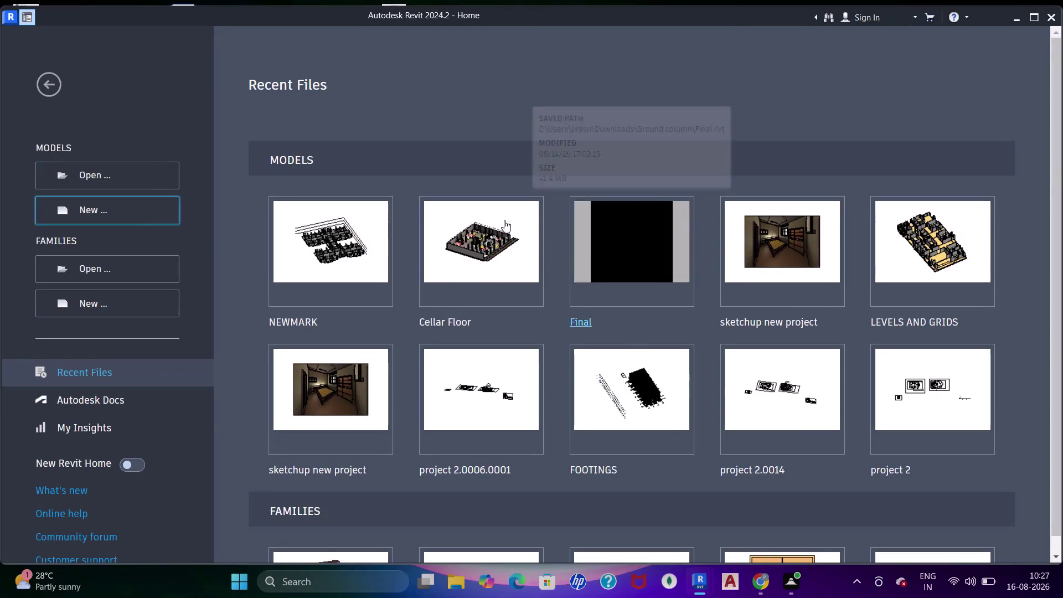
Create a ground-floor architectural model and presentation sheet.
Create a new Revit project from a template and open its empty Level 0 floor plan.
click(143, 208)
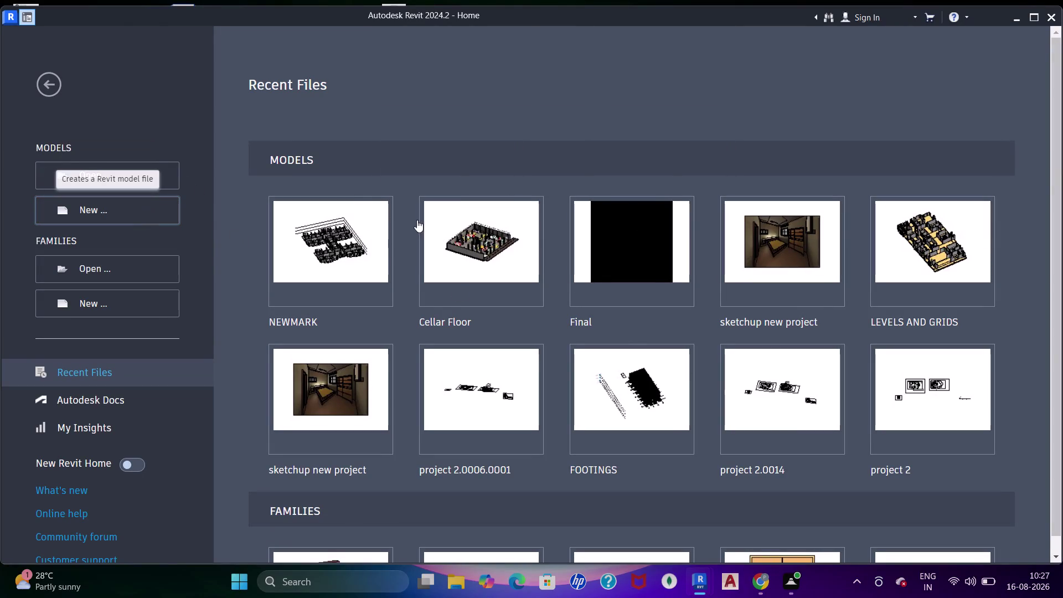
click(481, 261)
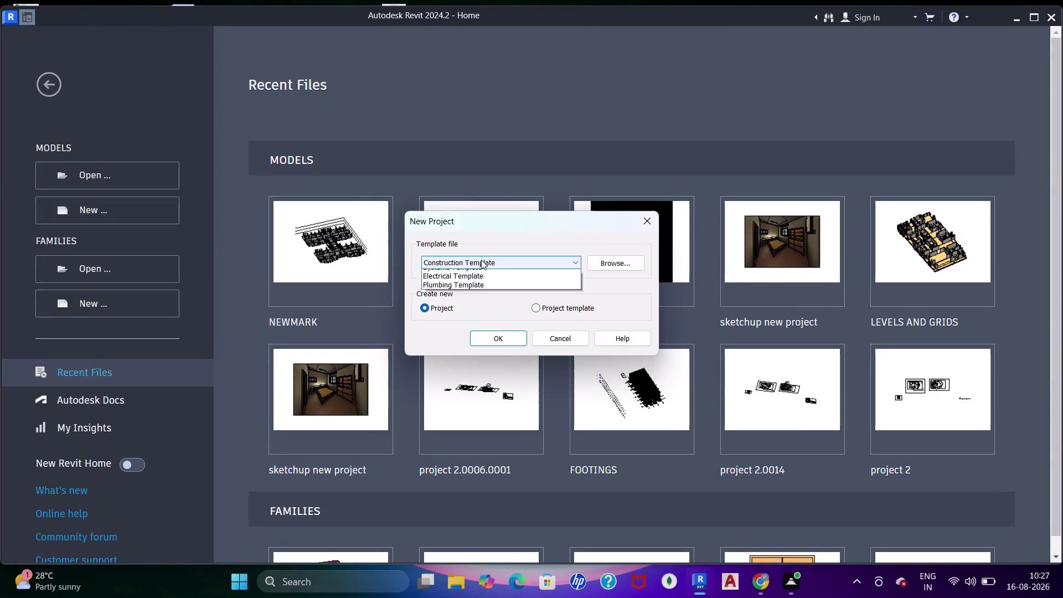
click(480, 290)
click(502, 336)
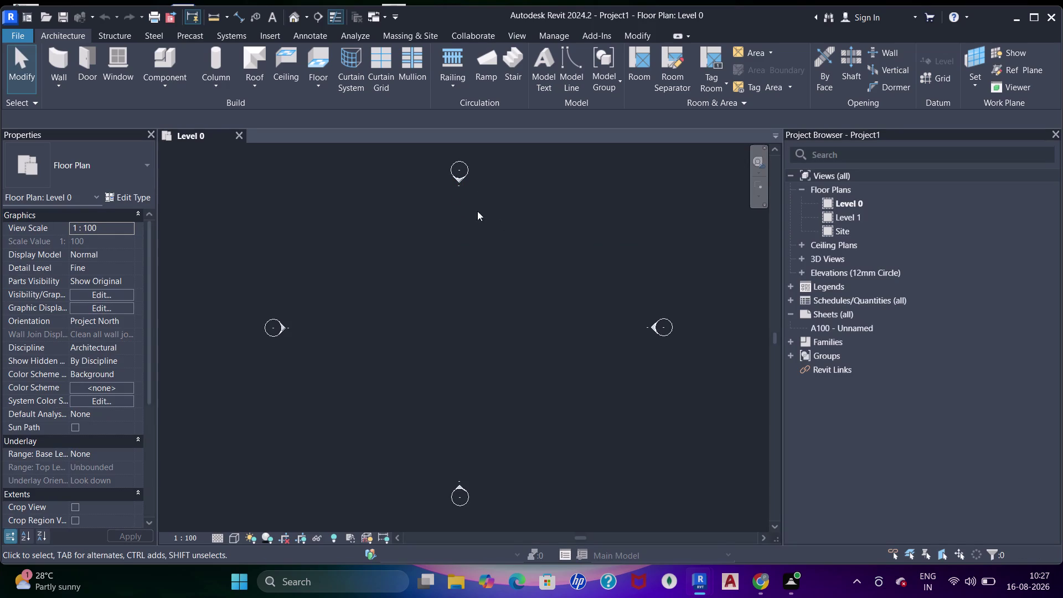
scroll(up, 3)
scroll(down, 3)
middle_drag(462, 193, 499, 257)
scroll(up, 3)
click(496, 247)
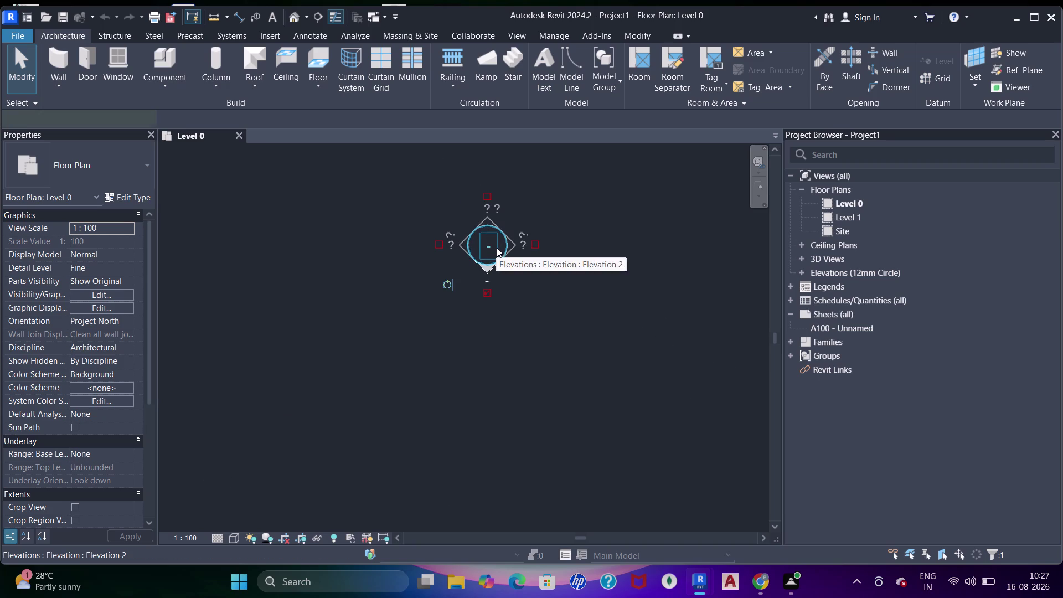
click(488, 242)
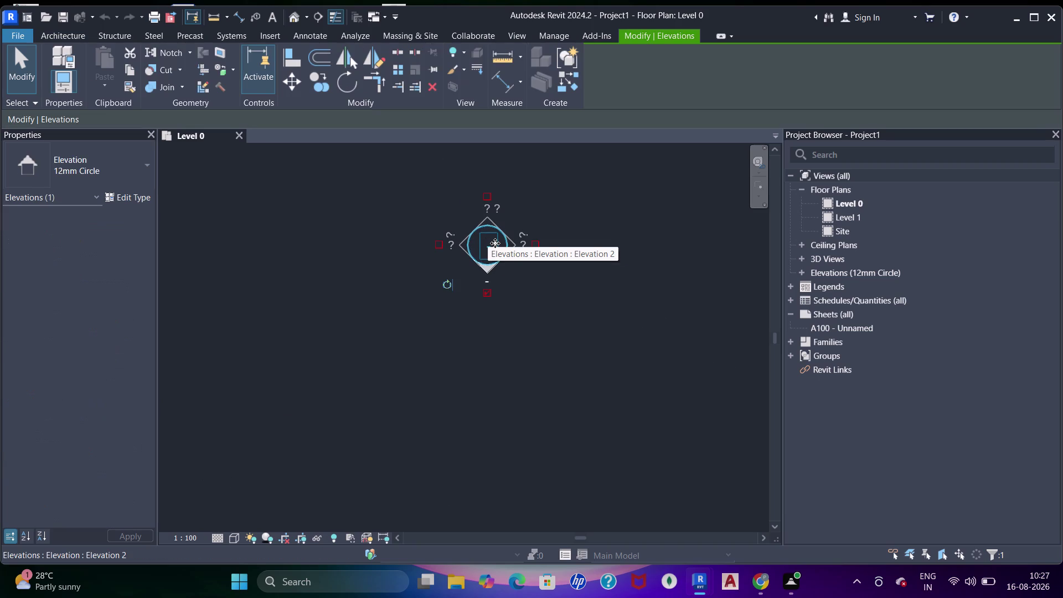
key(Escape)
scroll(down, 3)
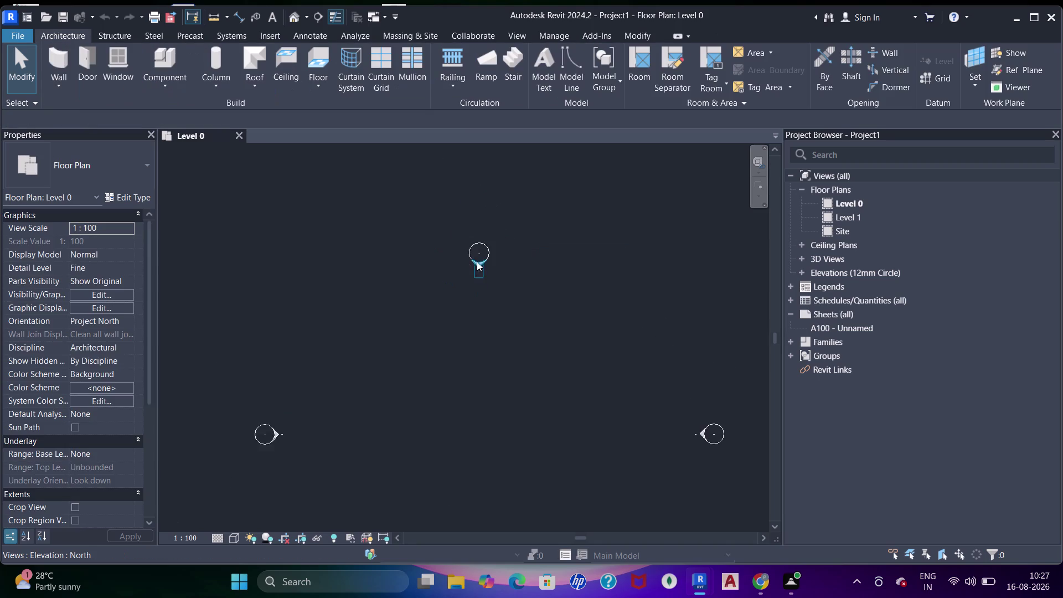
scroll(down, 3)
middle_drag(507, 312, 506, 270)
scroll(up, 3)
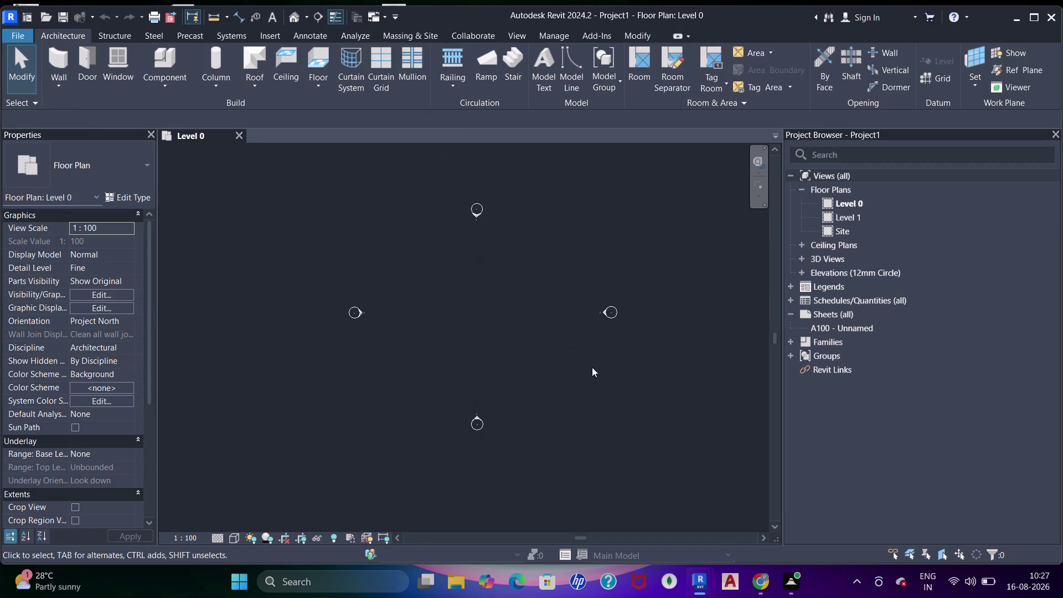
drag(698, 374, 422, 165)
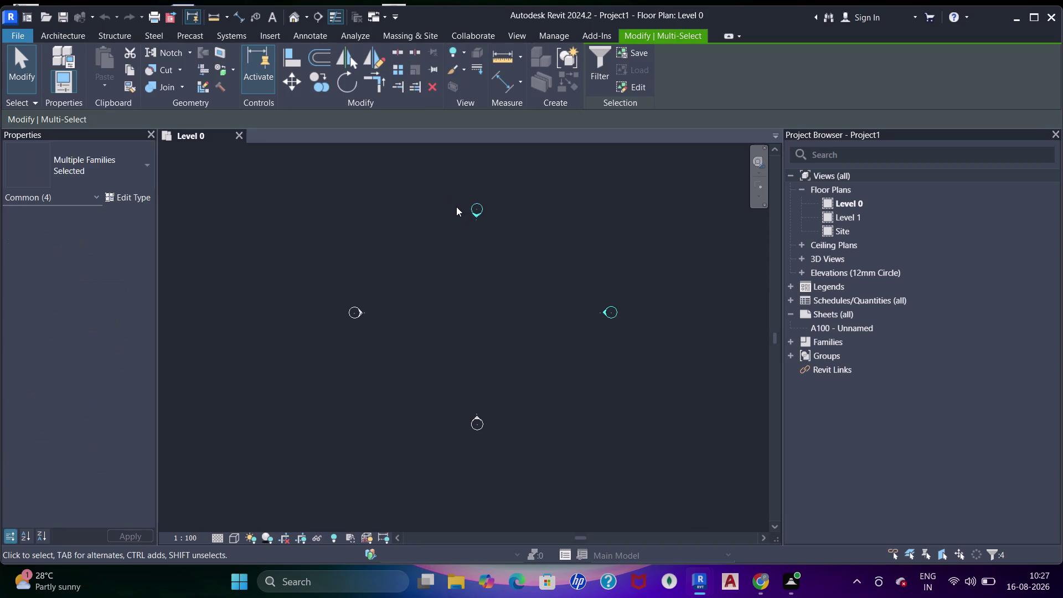
key(m)
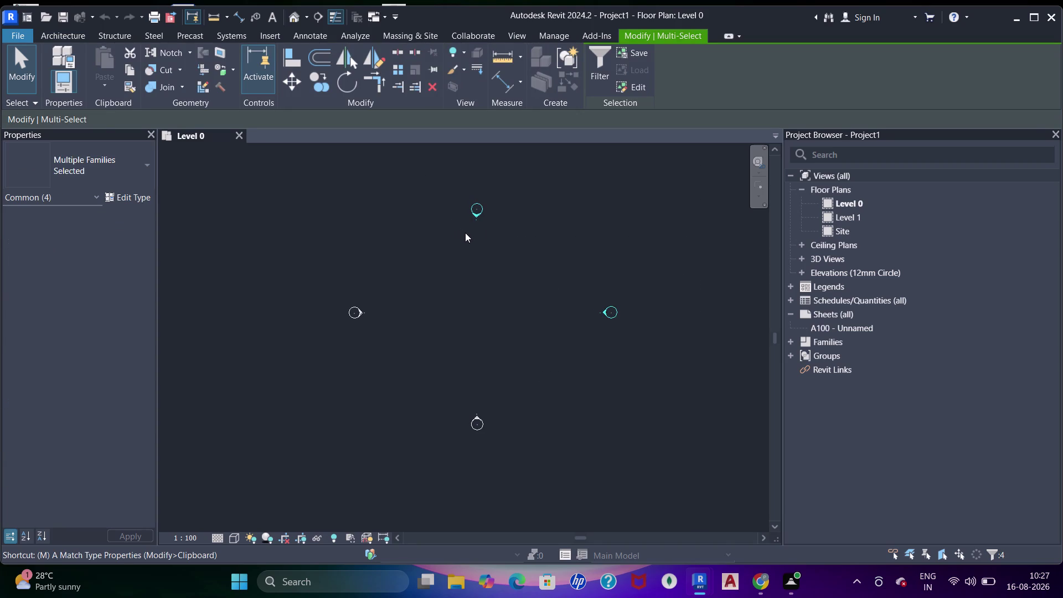
key(m)
key(space)
click(486, 240)
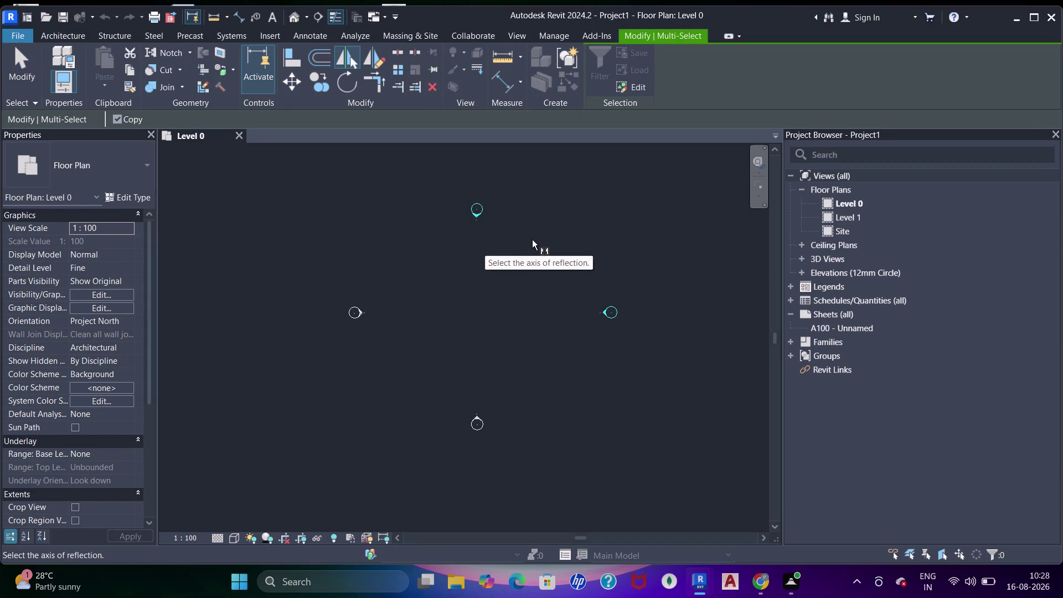
key(Escape)
key(Escape)
key(Escape)
scroll(up, 3)
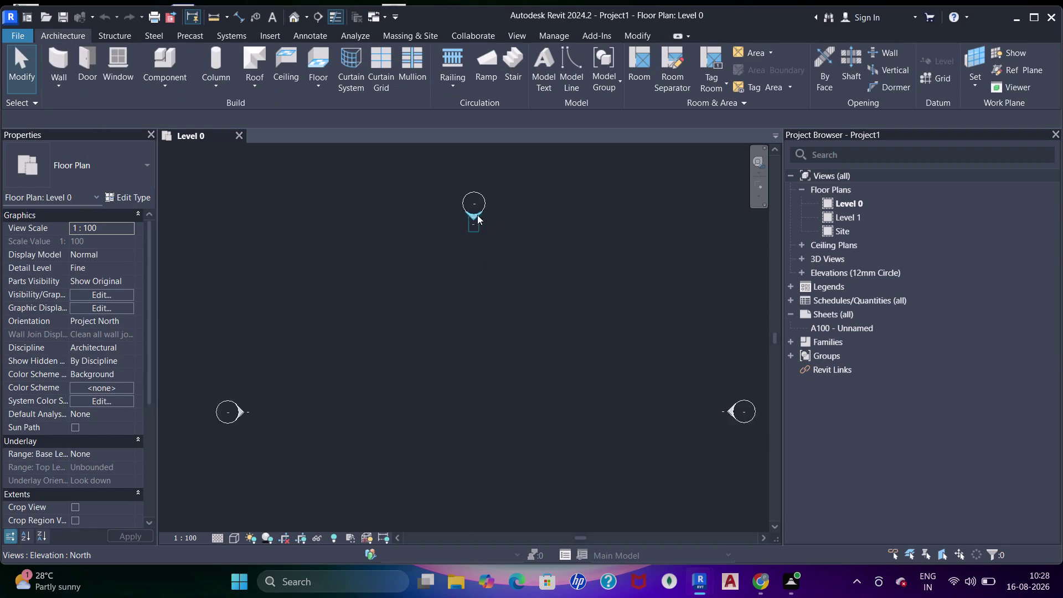
scroll(up, 3)
scroll(down, 3)
middle_drag(469, 211, 503, 232)
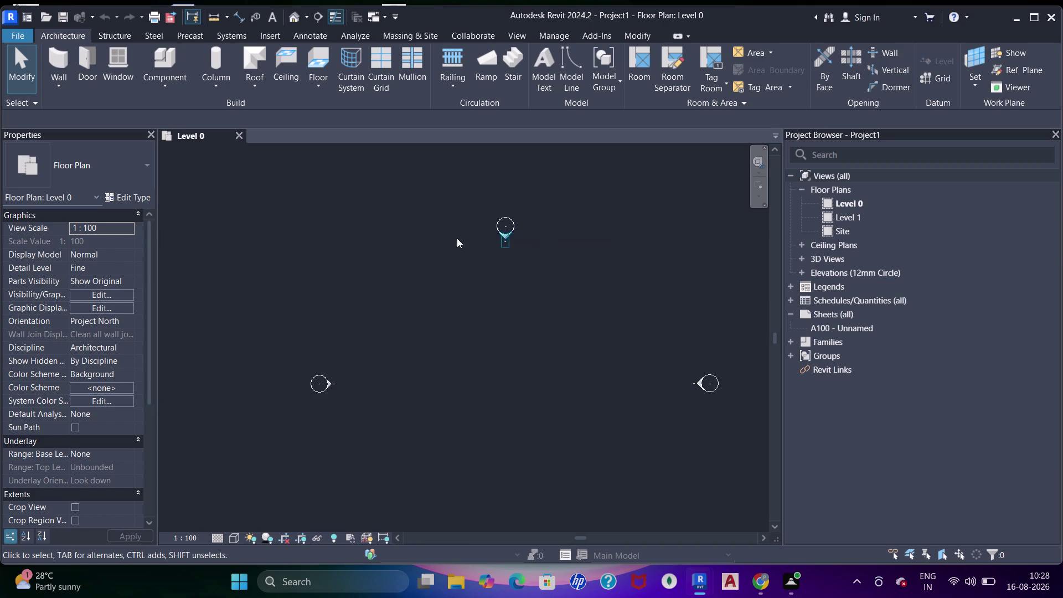
scroll(up, 3)
scroll(down, 3)
middle_drag(509, 240, 509, 261)
scroll(down, 3)
middle_drag(475, 247, 450, 229)
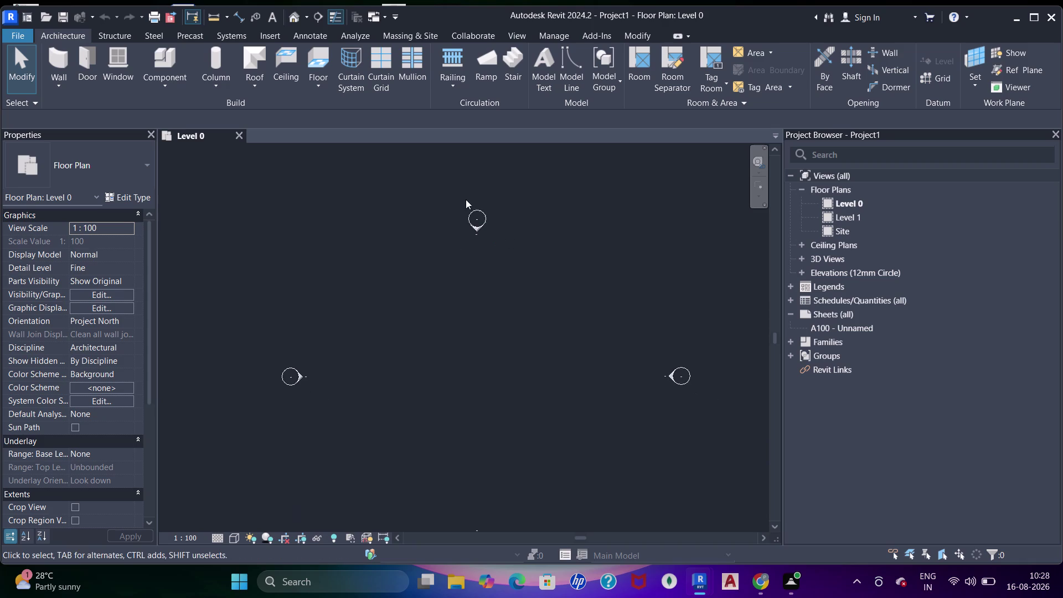
middle_drag(461, 223, 468, 199)
scroll(up, 3)
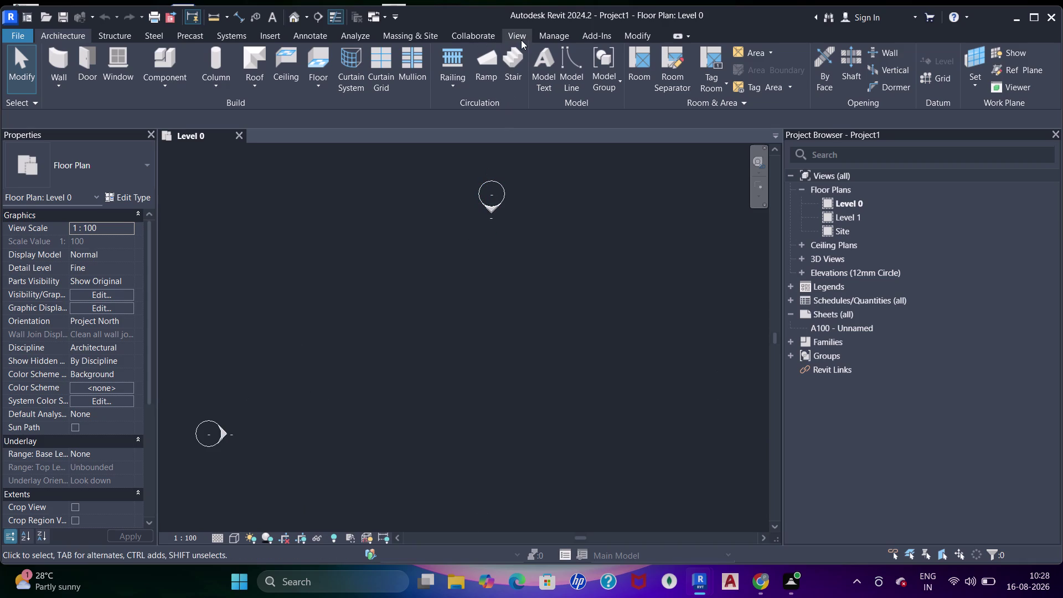
Start Import CAD and select ARCH PLANS - 900 SQ YRDS Day 02.dwg from Downloads.
click(265, 32)
click(442, 81)
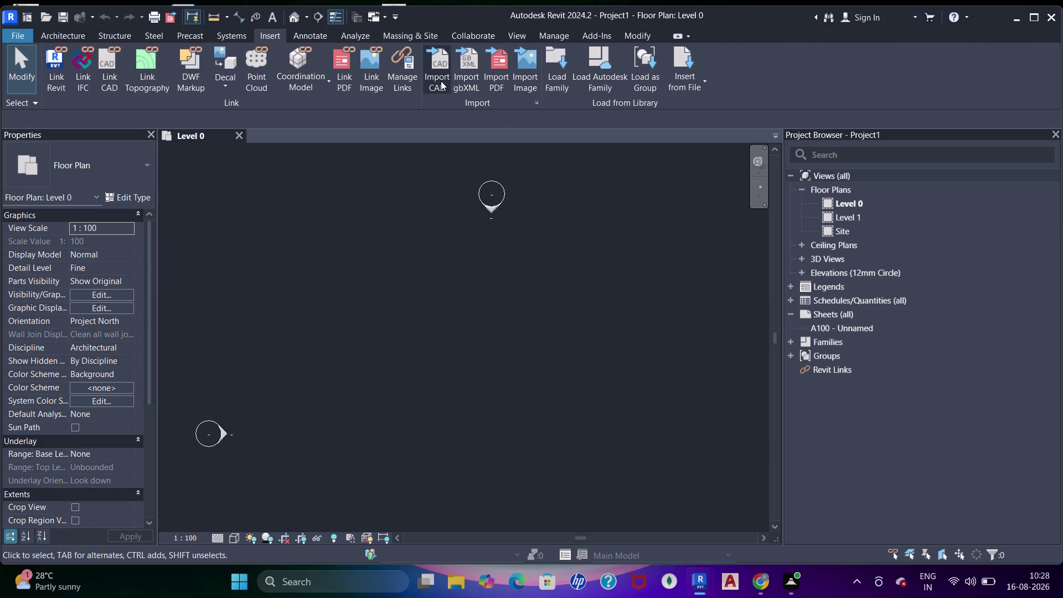
click(434, 77)
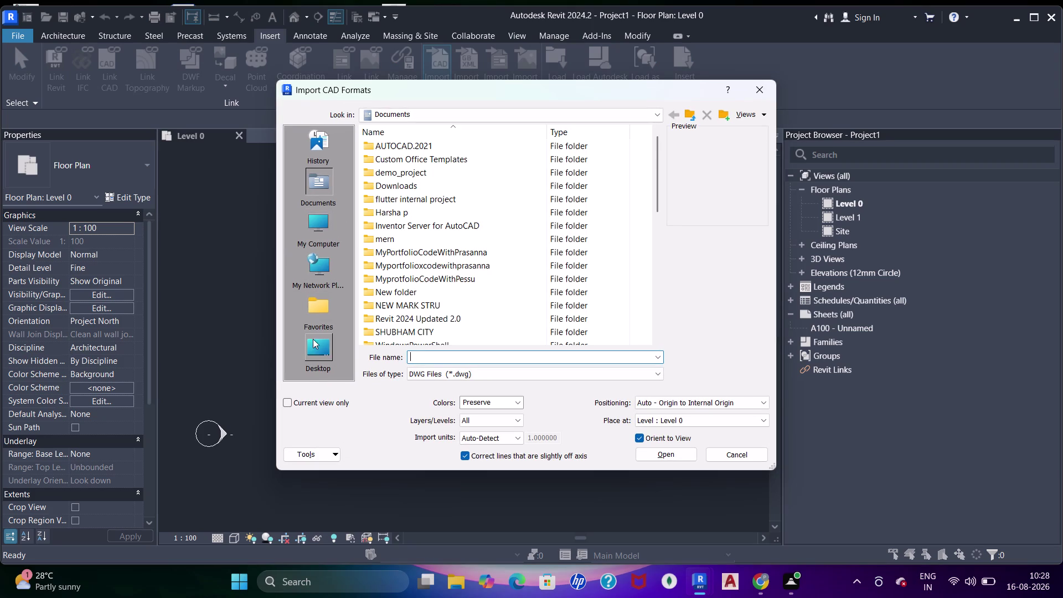
click(331, 352)
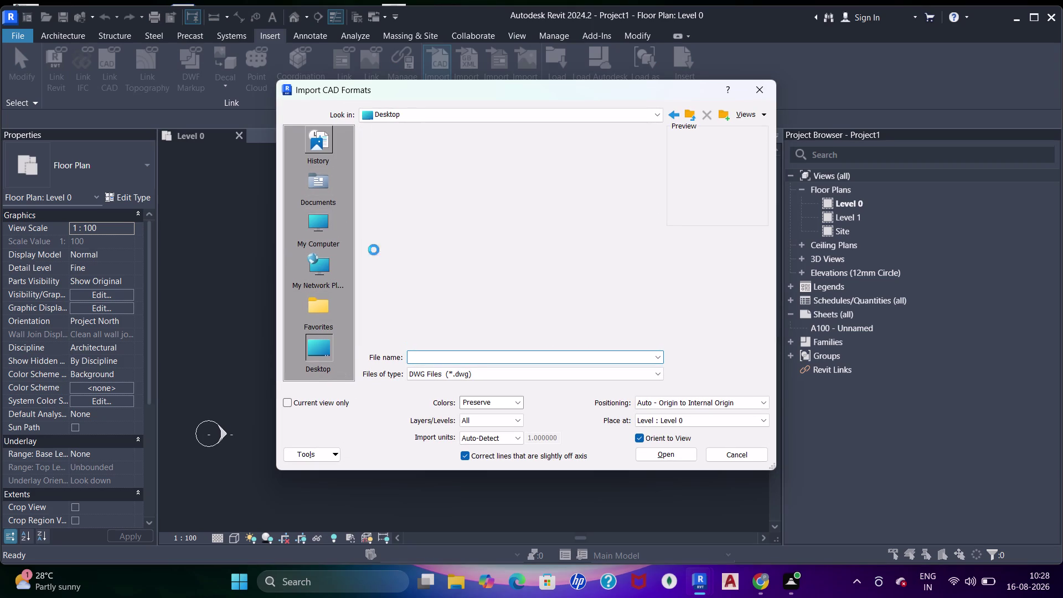
double_click(402, 172)
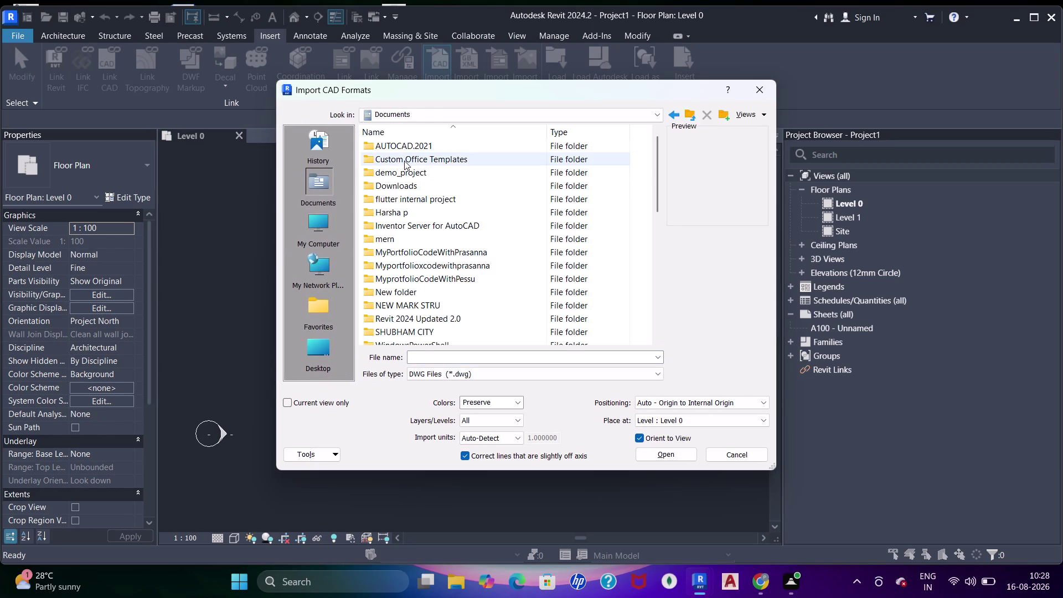
scroll(down, 3)
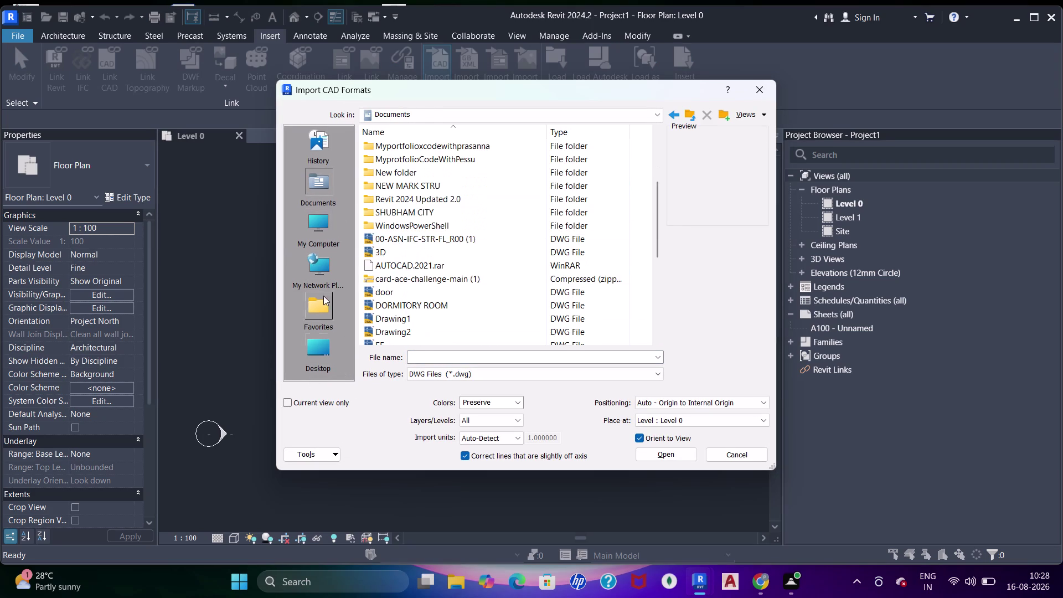
click(678, 117)
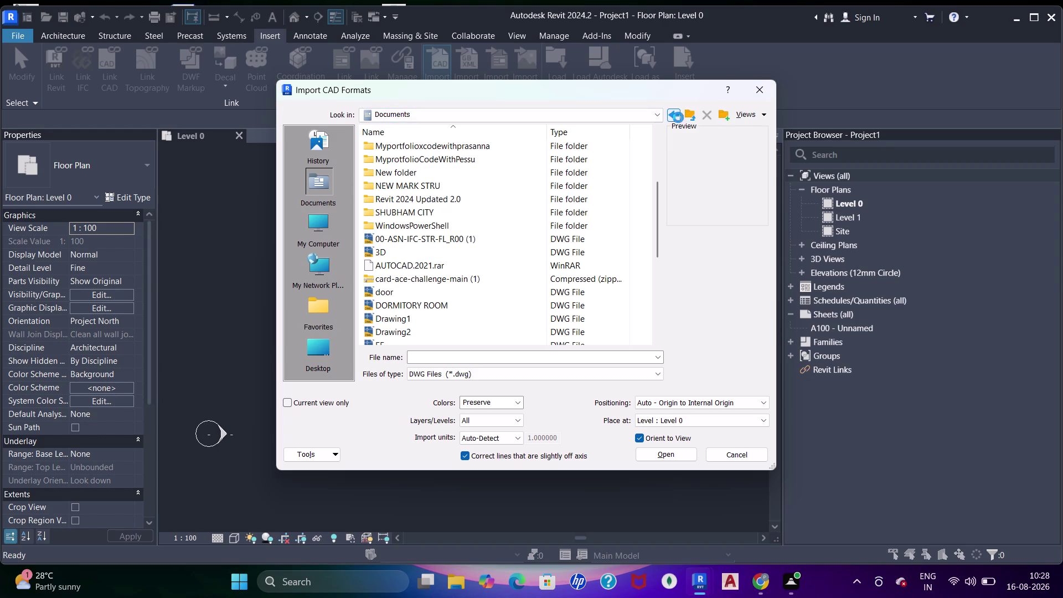
double_click(406, 210)
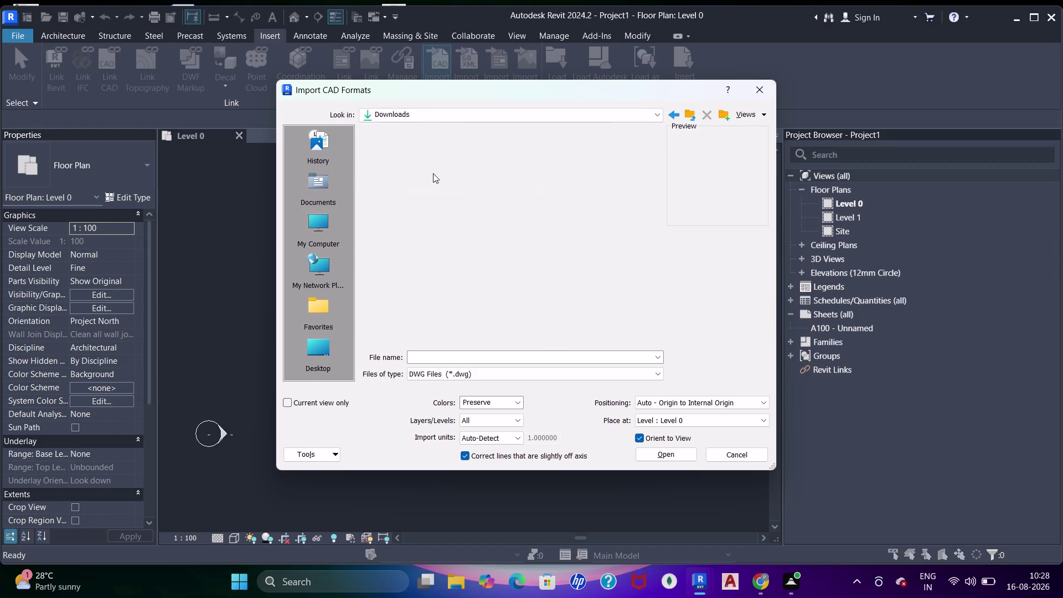
click(409, 157)
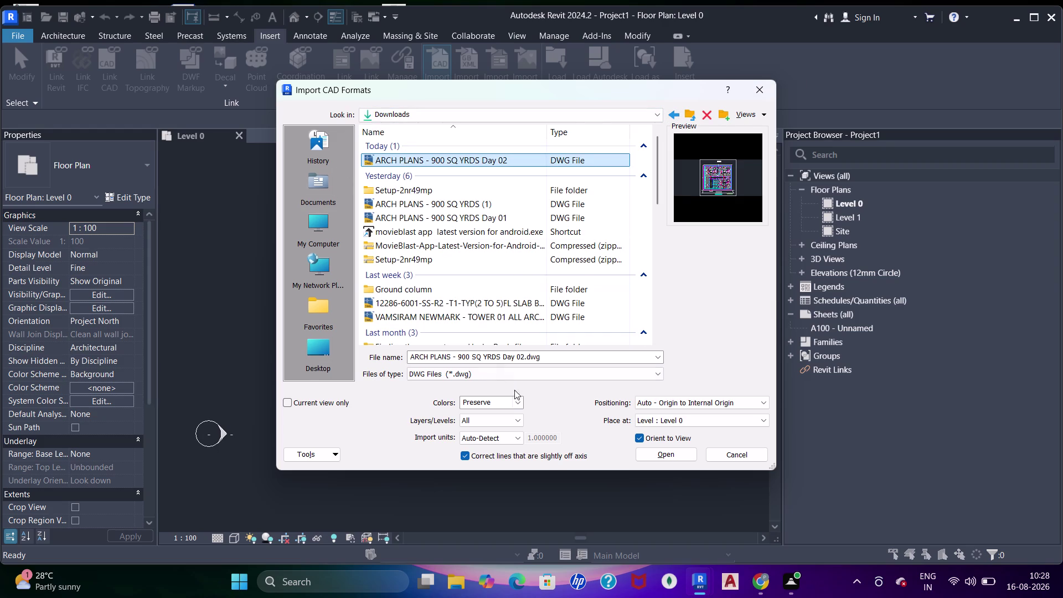
Set the import units to inches and import the drawing into Level 0.
click(507, 406)
click(520, 443)
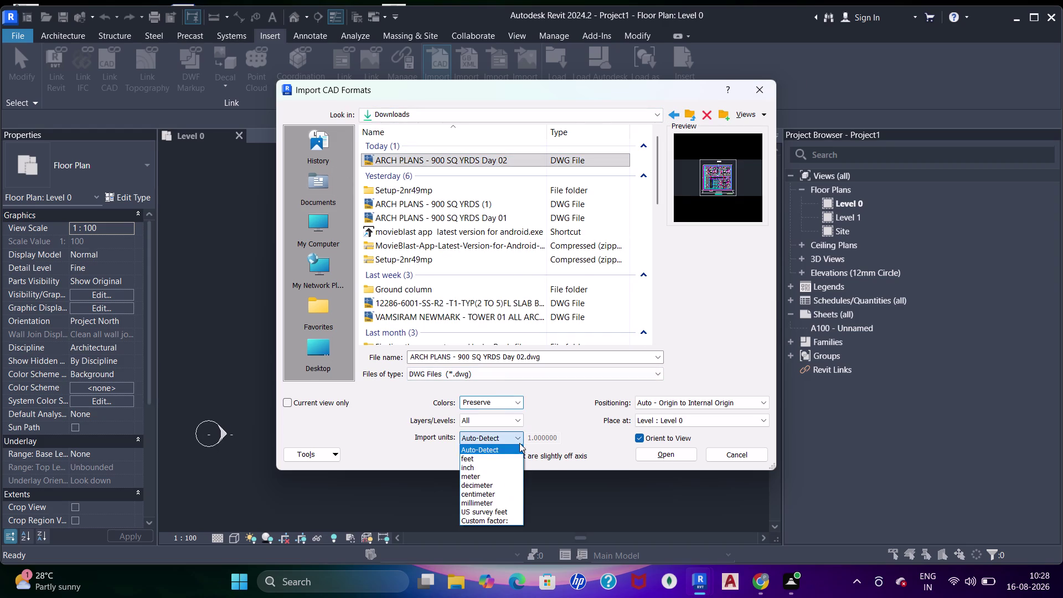
click(503, 468)
click(699, 397)
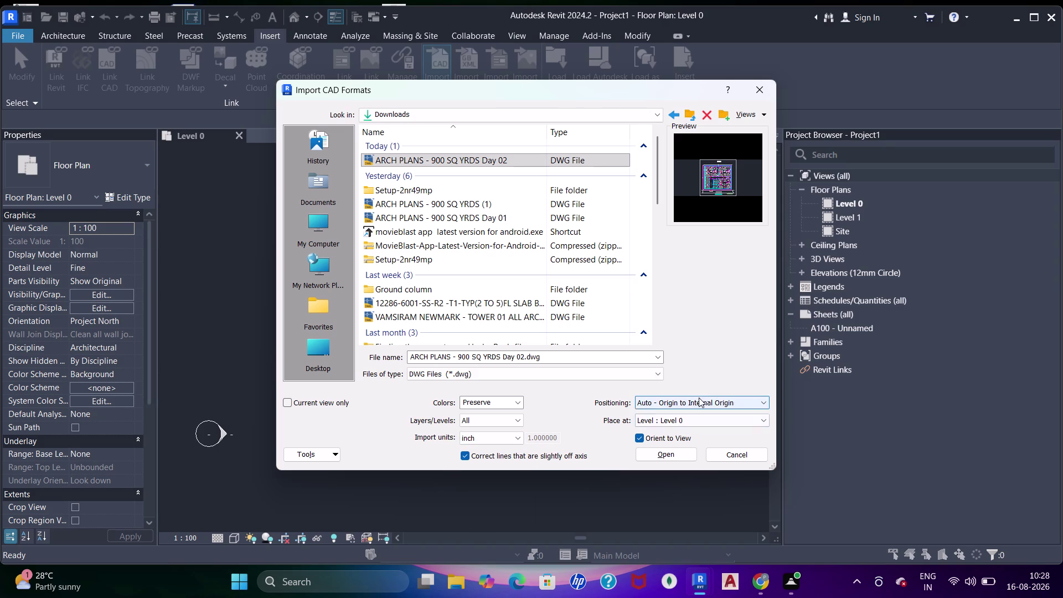
click(690, 412)
click(675, 454)
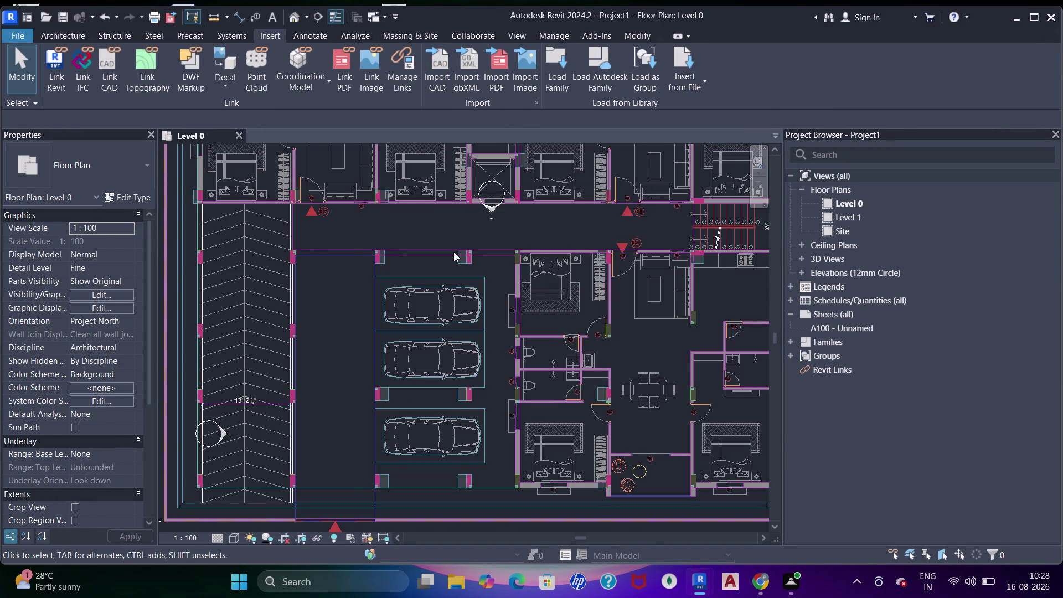
scroll(down, 3)
scroll(down, 3)
scroll(down, 3)
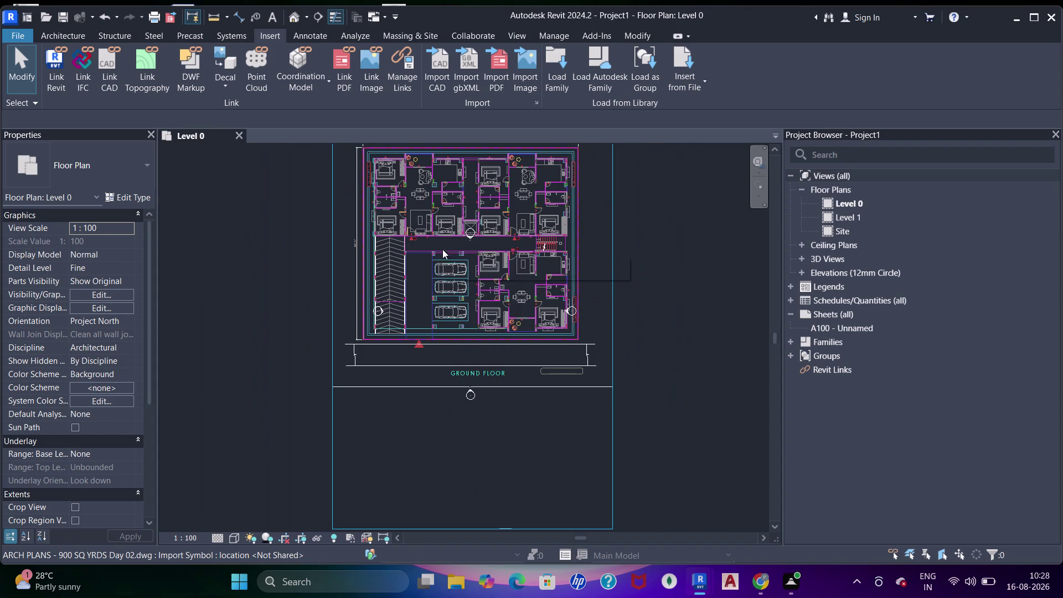
click(459, 284)
drag(456, 288, 459, 312)
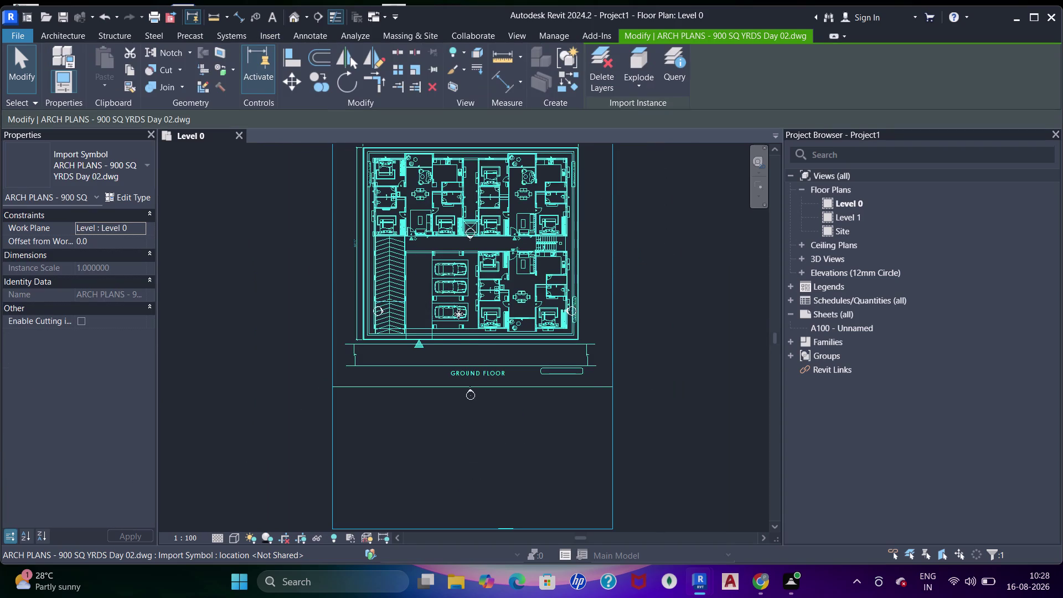
drag(459, 312, 457, 334)
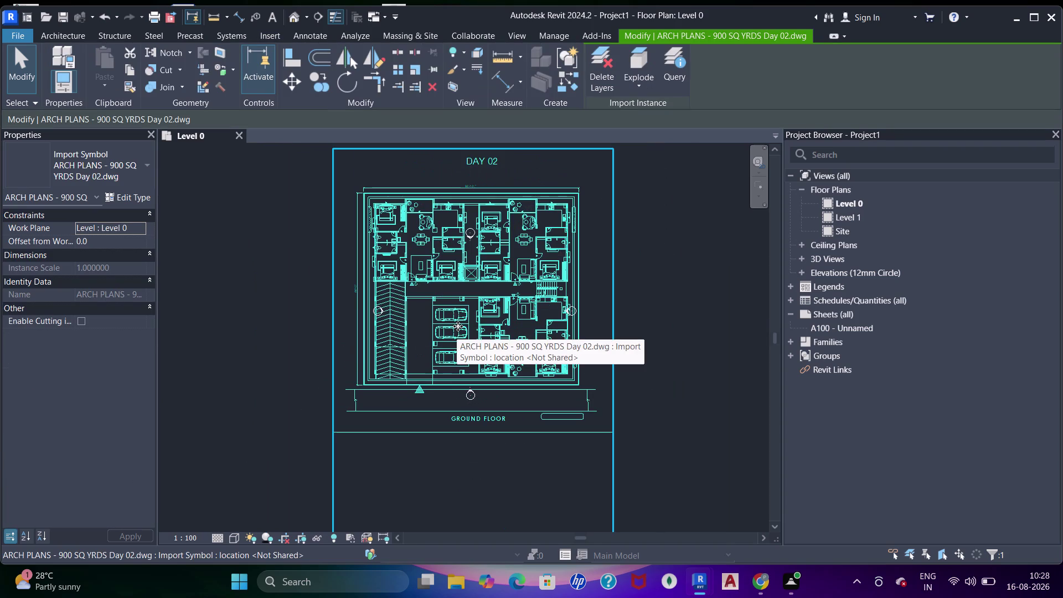
key(Down)
key(Down)
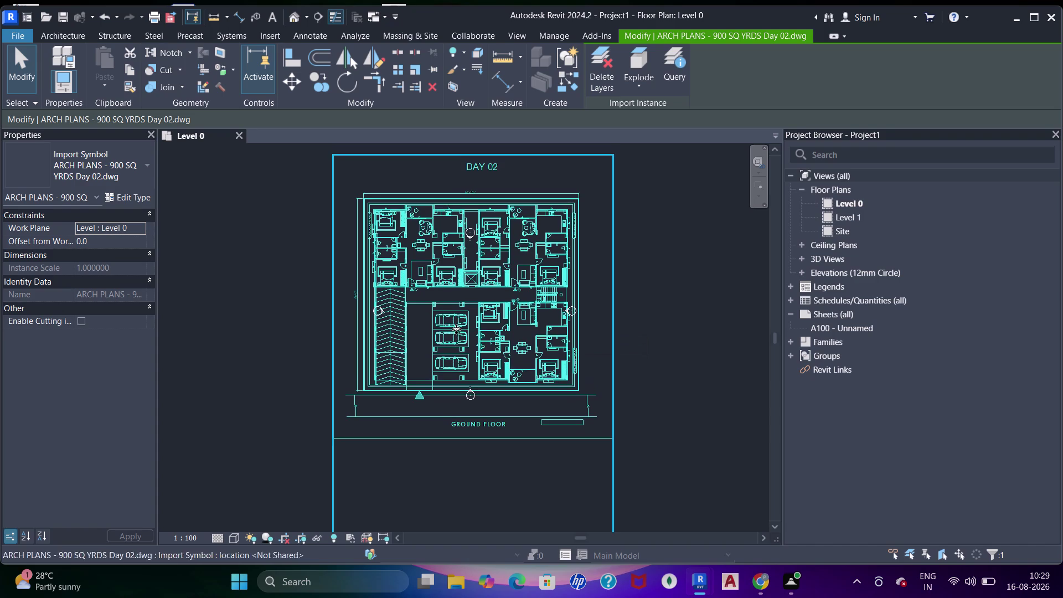
key(Down)
key(Down)
key(Down)
key(Down)
key(Down)
key(Down)
key(Down)
key(Down)
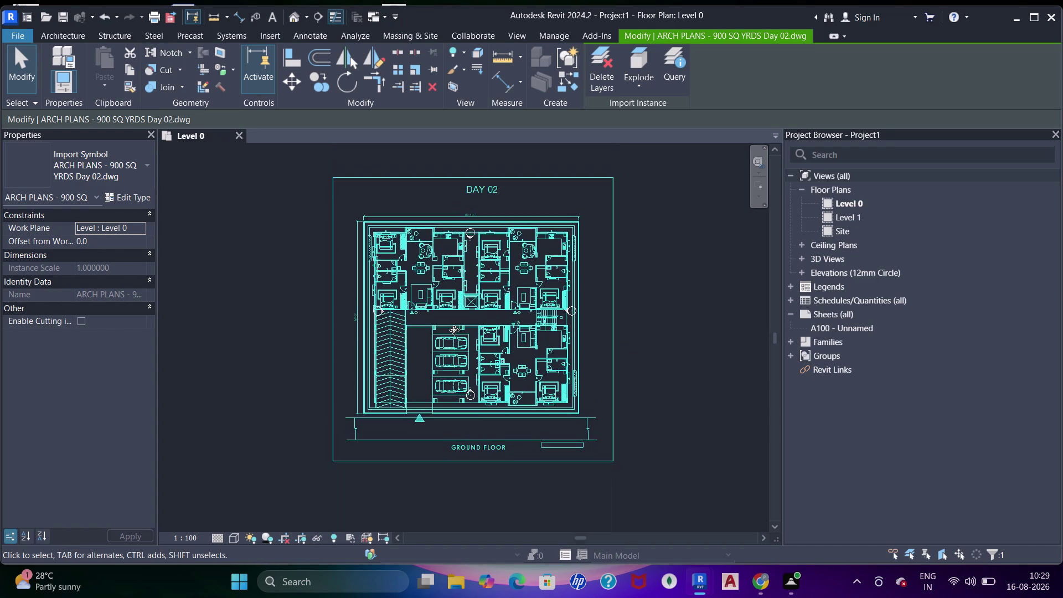
key(Down)
key(Down)
key(Down)
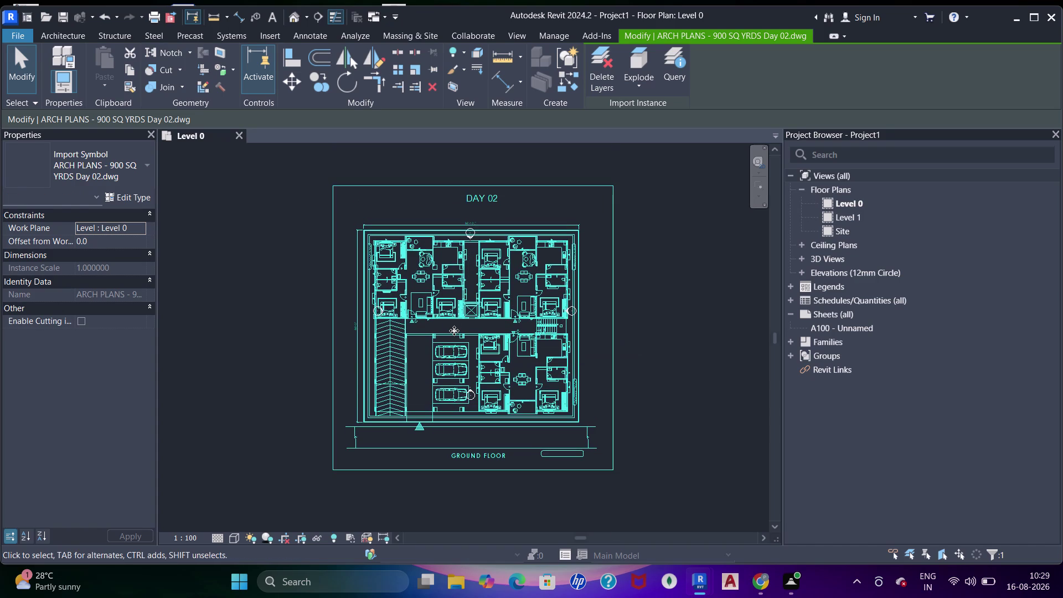
key(Right)
scroll(up, 3)
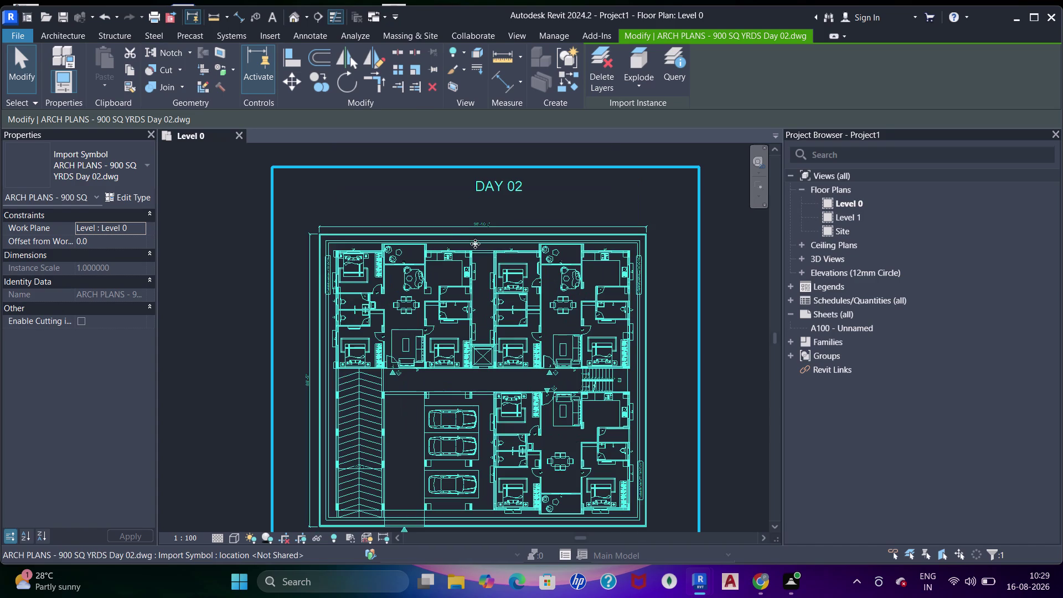
click(436, 70)
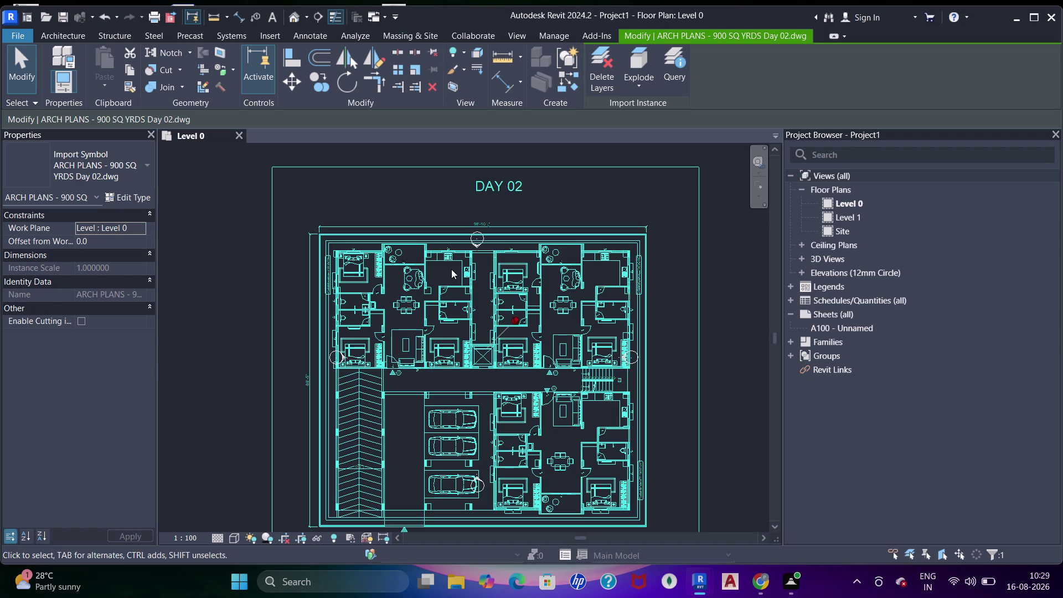
key(Escape)
scroll(up, 3)
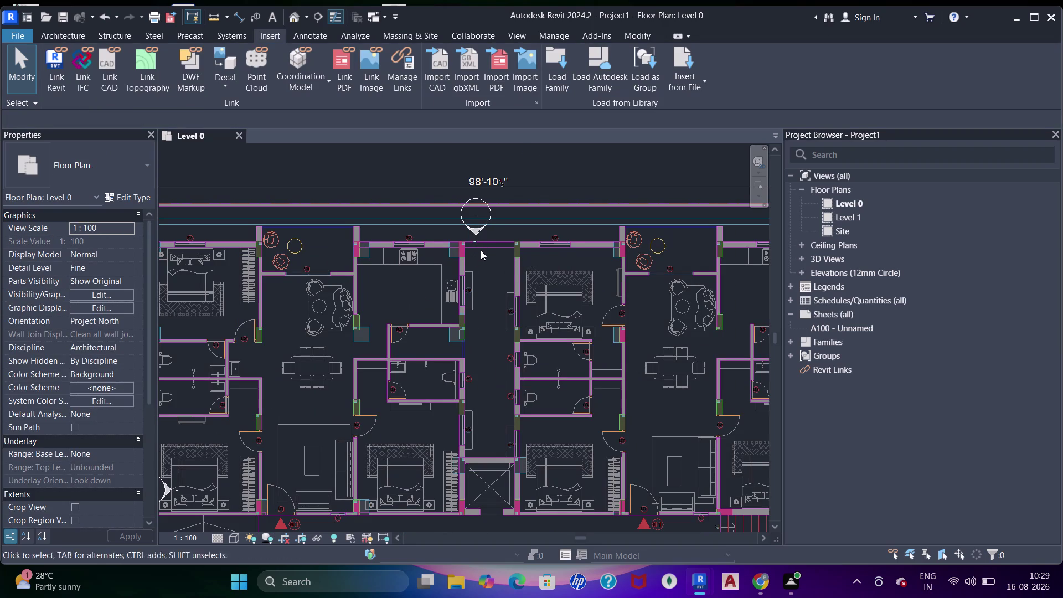
Drag the north elevation marker above the plan.
click(477, 235)
click(469, 199)
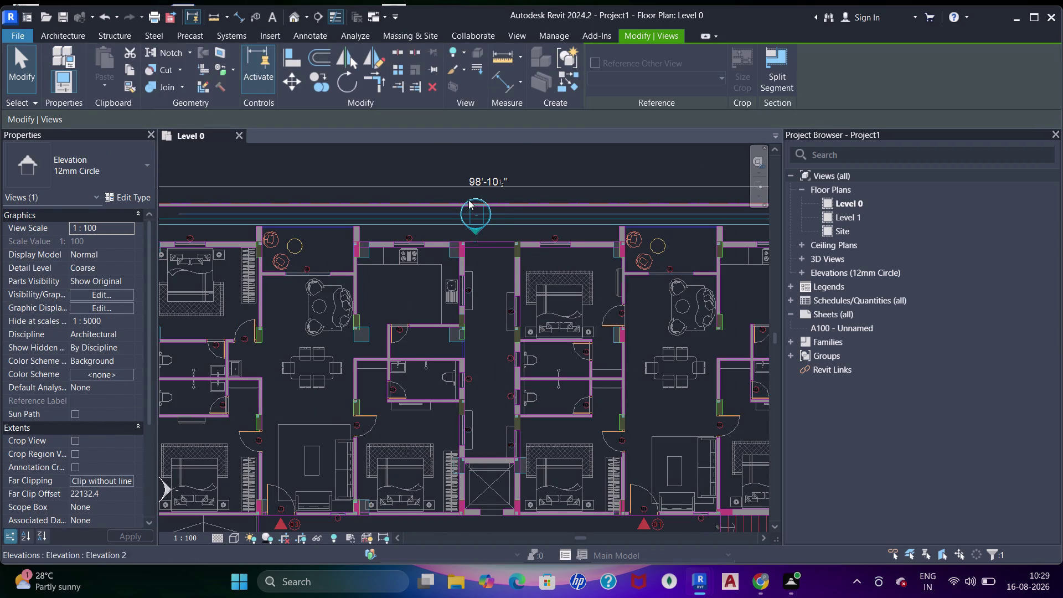
drag(475, 209, 472, 162)
scroll(down, 3)
middle_drag(467, 202, 470, 217)
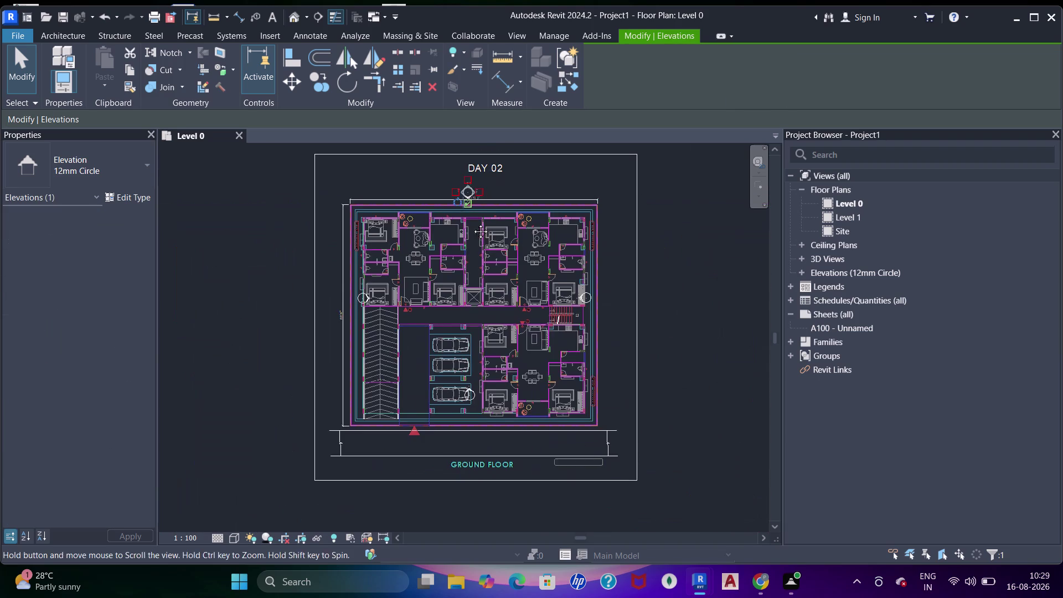
middle_drag(471, 218, 474, 232)
scroll(up, 3)
drag(473, 225, 473, 206)
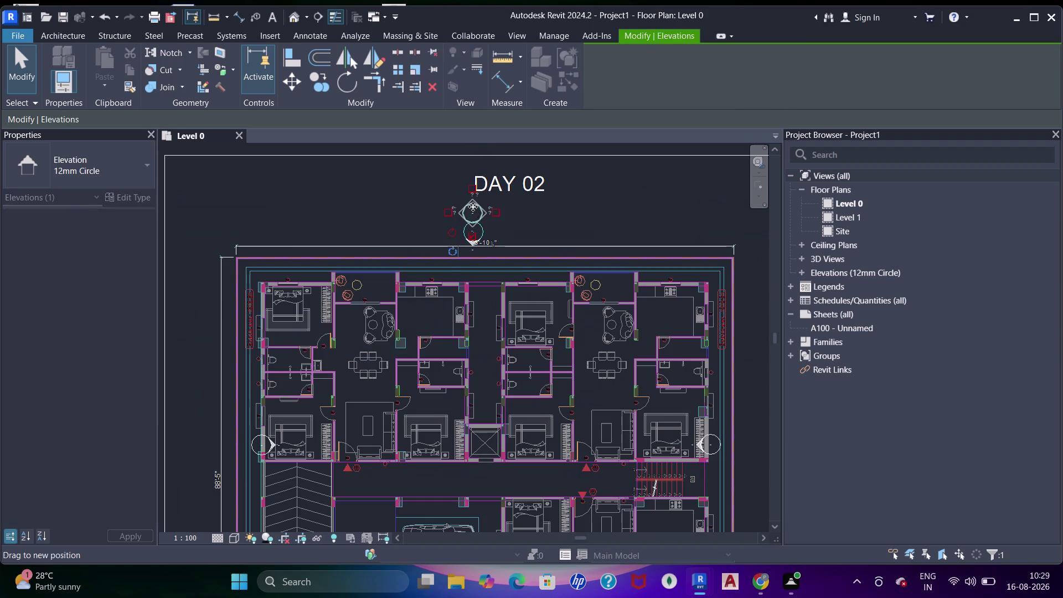
scroll(down, 3)
middle_drag(459, 254, 465, 202)
scroll(up, 3)
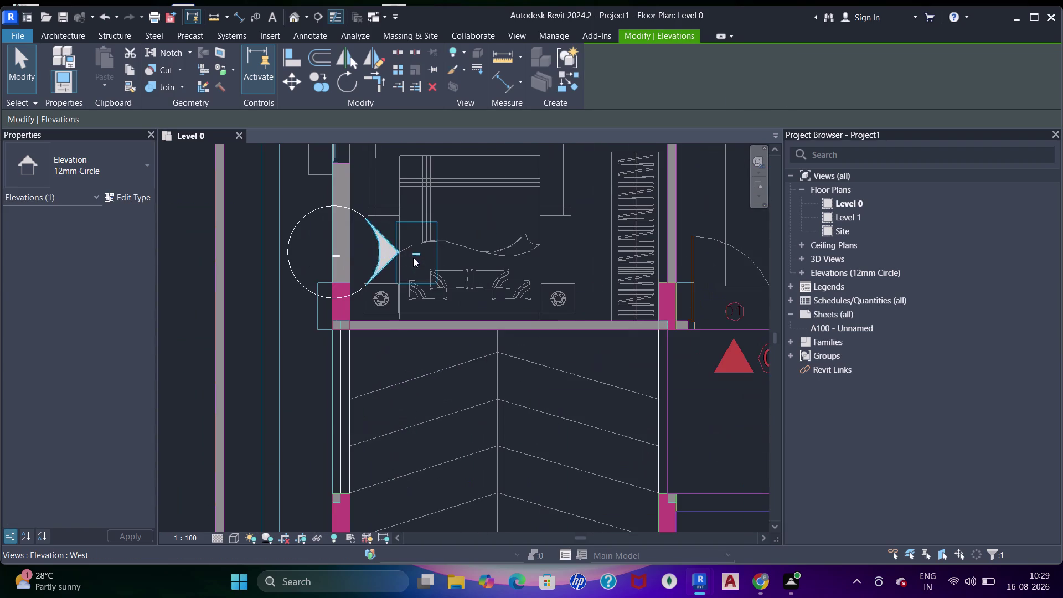
Move the west elevation marker outward beyond the plan's left edge.
click(386, 251)
click(298, 276)
scroll(down, 3)
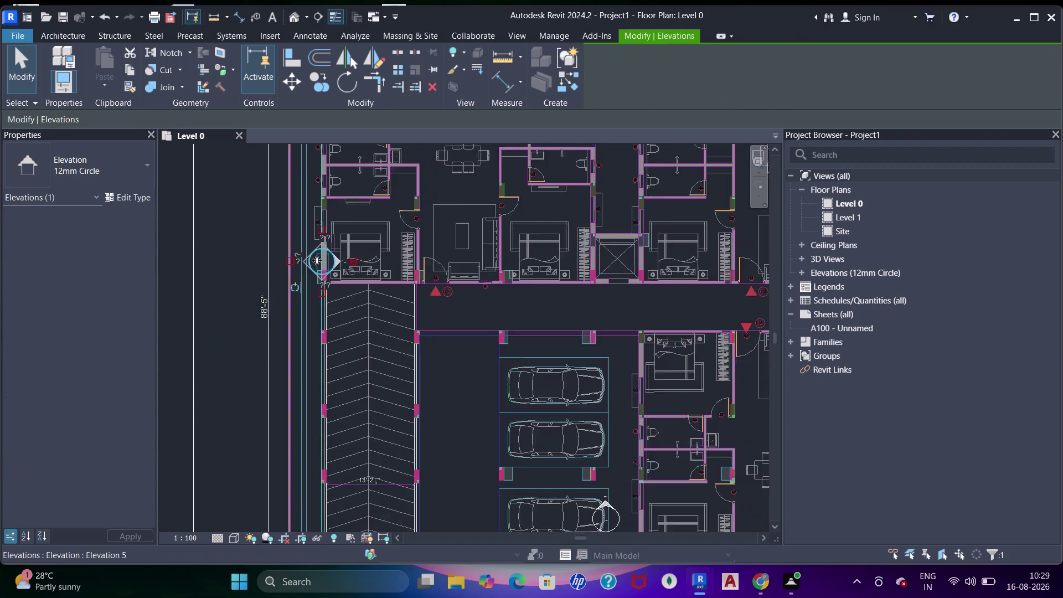
middle_drag(316, 261, 347, 262)
drag(342, 258, 266, 259)
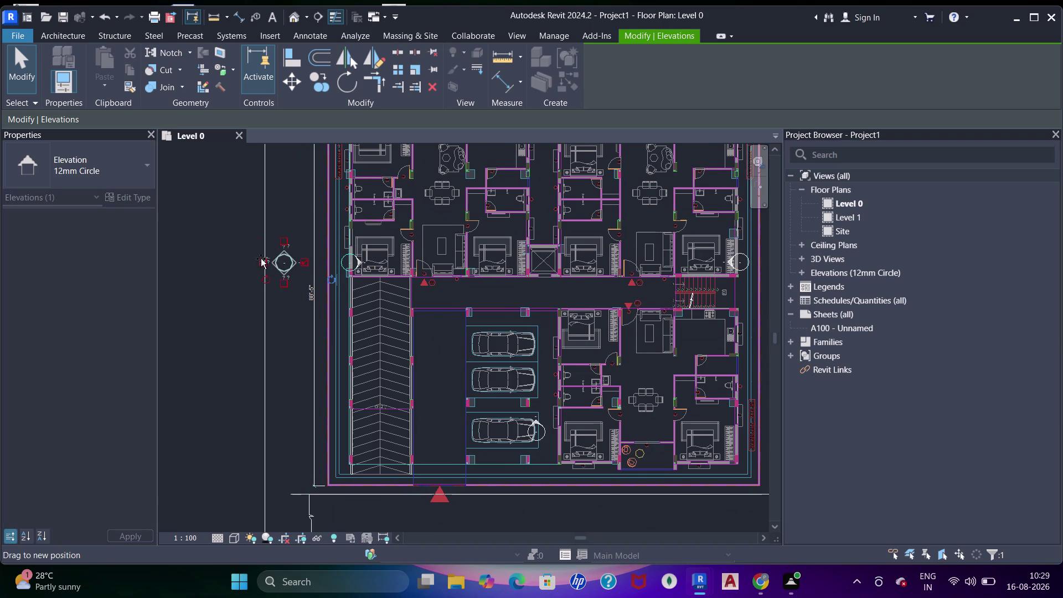
drag(266, 259, 227, 259)
scroll(down, 3)
middle_drag(460, 265, 257, 268)
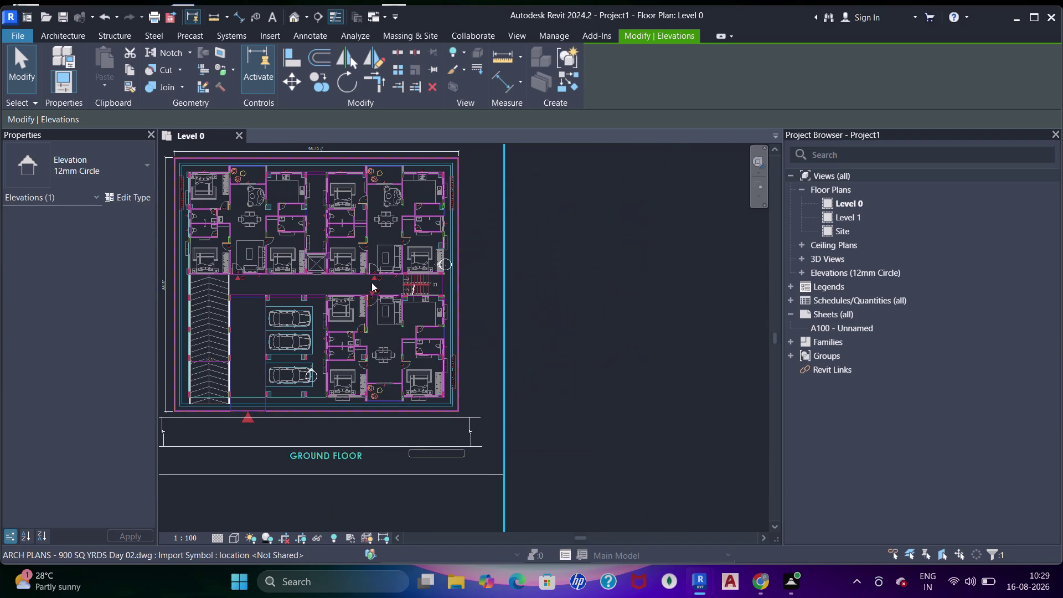
scroll(up, 3)
Drag the east elevation marker outside the plan's right edge.
click(452, 282)
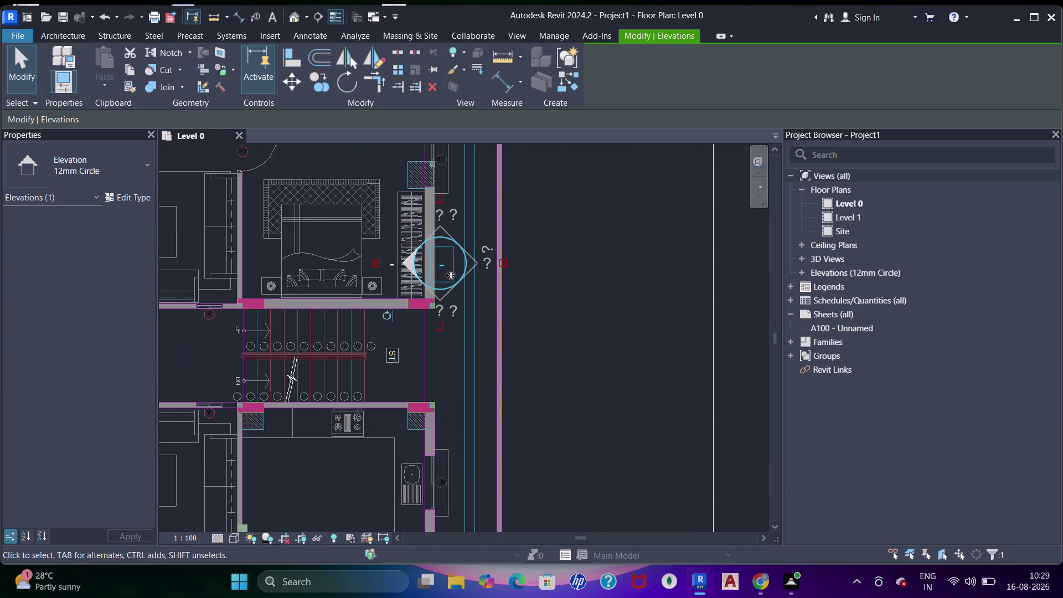
drag(450, 275, 567, 276)
scroll(down, 3)
middle_drag(466, 322, 486, 259)
scroll(up, 3)
scroll(down, 3)
middle_drag(433, 365, 439, 329)
click(391, 302)
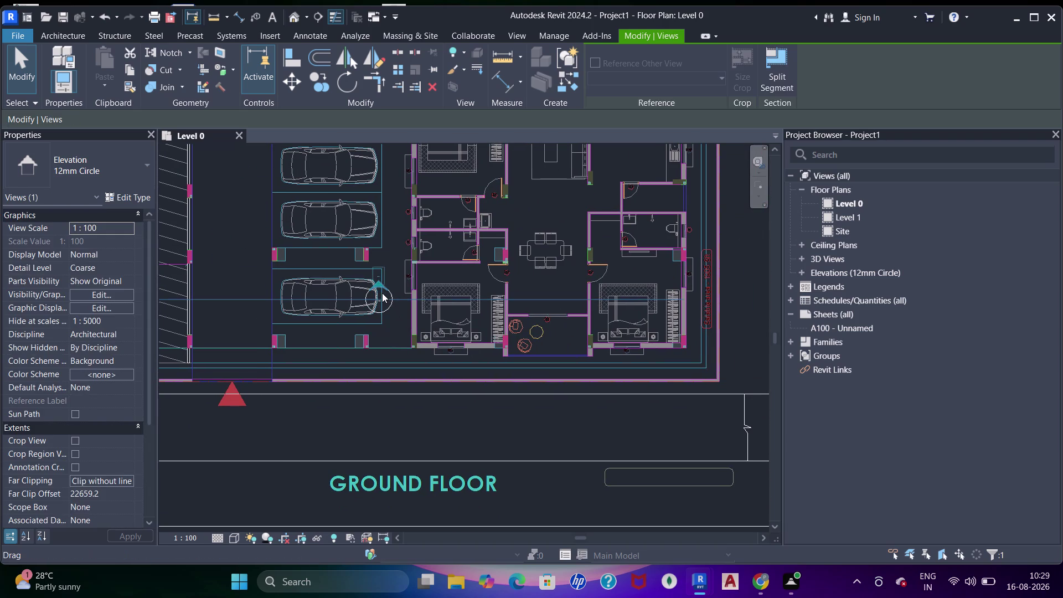
right_drag(382, 299, 406, 239)
key(Escape)
Move the south elevation marker below the GROUND FLOOR title.
click(389, 306)
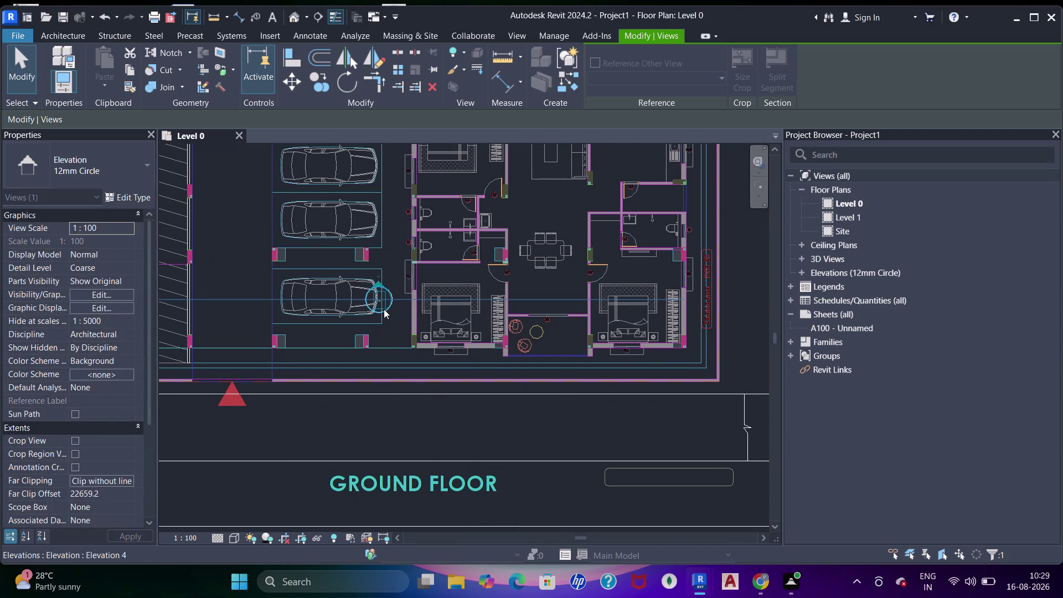
click(384, 309)
drag(385, 312, 381, 436)
scroll(down, 3)
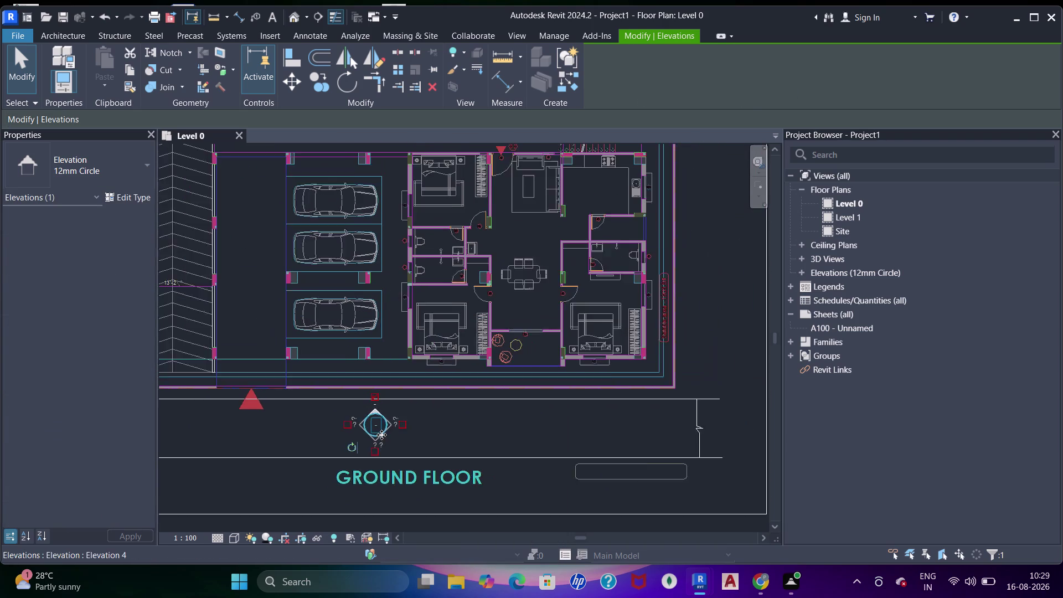
middle_drag(382, 435, 381, 279)
drag(384, 275, 373, 355)
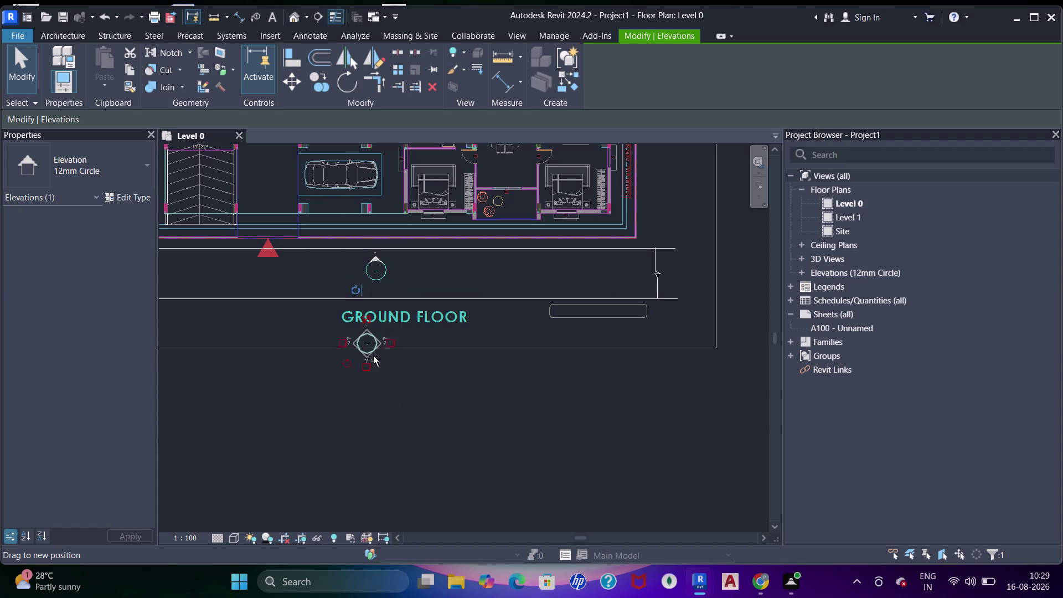
drag(373, 355, 368, 383)
scroll(down, 3)
middle_drag(348, 295, 353, 350)
middle_drag(332, 366, 333, 395)
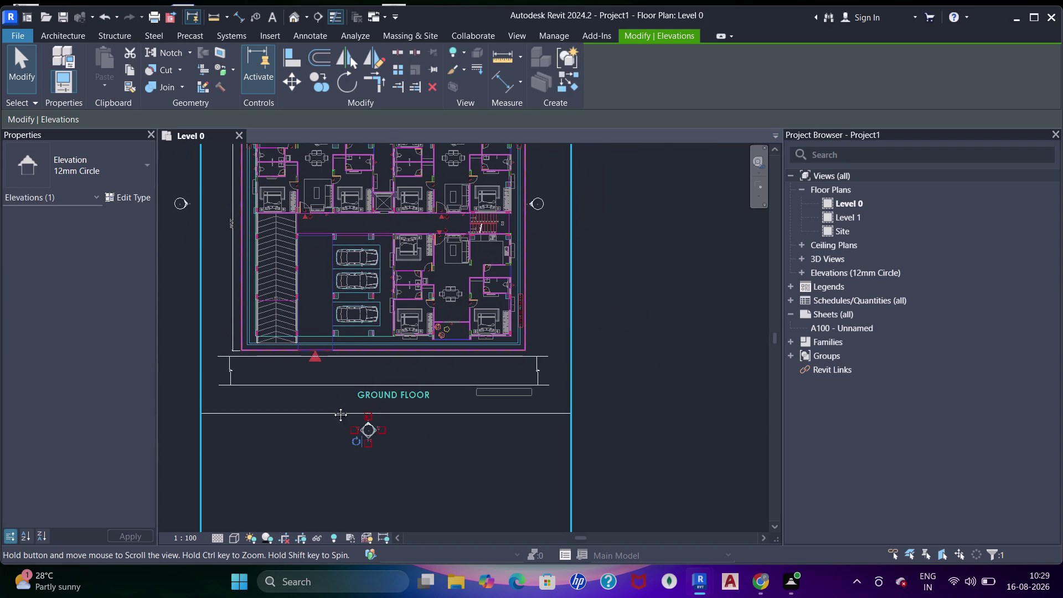
middle_drag(332, 394, 338, 456)
middle_drag(323, 315, 326, 349)
scroll(up, 3)
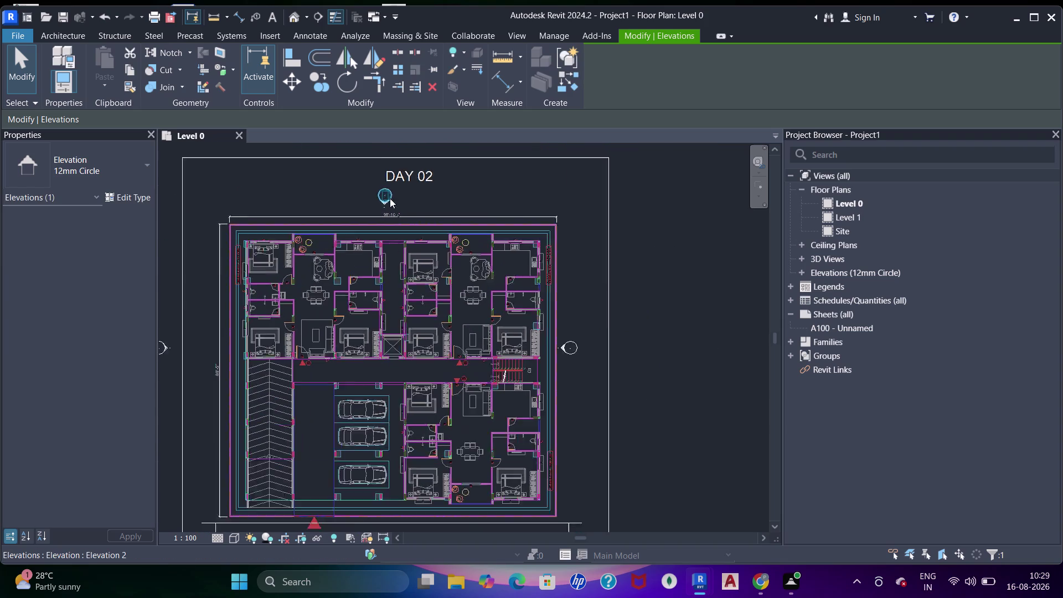
Nudge the north elevation marker further up above the plan.
click(386, 192)
scroll(up, 3)
drag(386, 190, 386, 174)
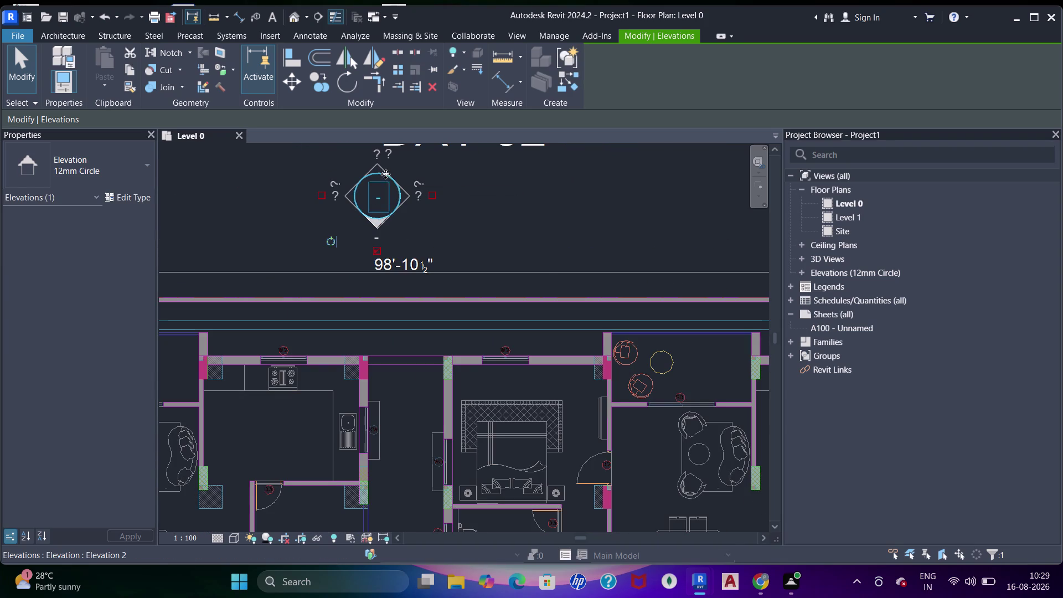
drag(385, 174, 384, 167)
scroll(down, 3)
middle_drag(386, 202, 405, 209)
scroll(down, 3)
middle_drag(410, 208, 416, 174)
scroll(up, 3)
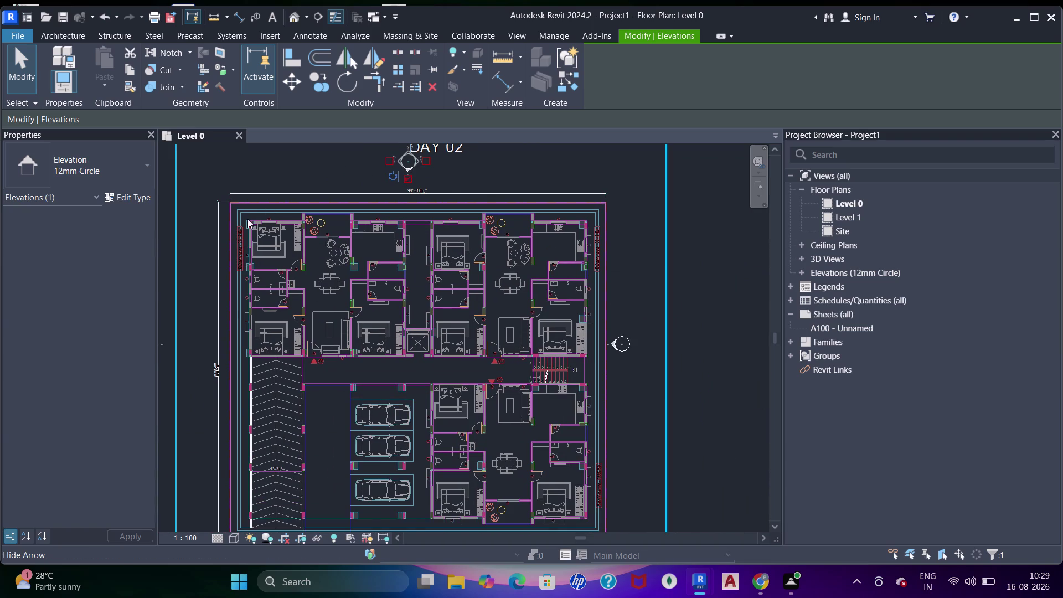
Pan the view toward the top-left bedroom.
scroll(up, 3)
middle_drag(239, 217, 423, 242)
scroll(up, 3)
scroll(down, 3)
middle_drag(484, 322, 461, 315)
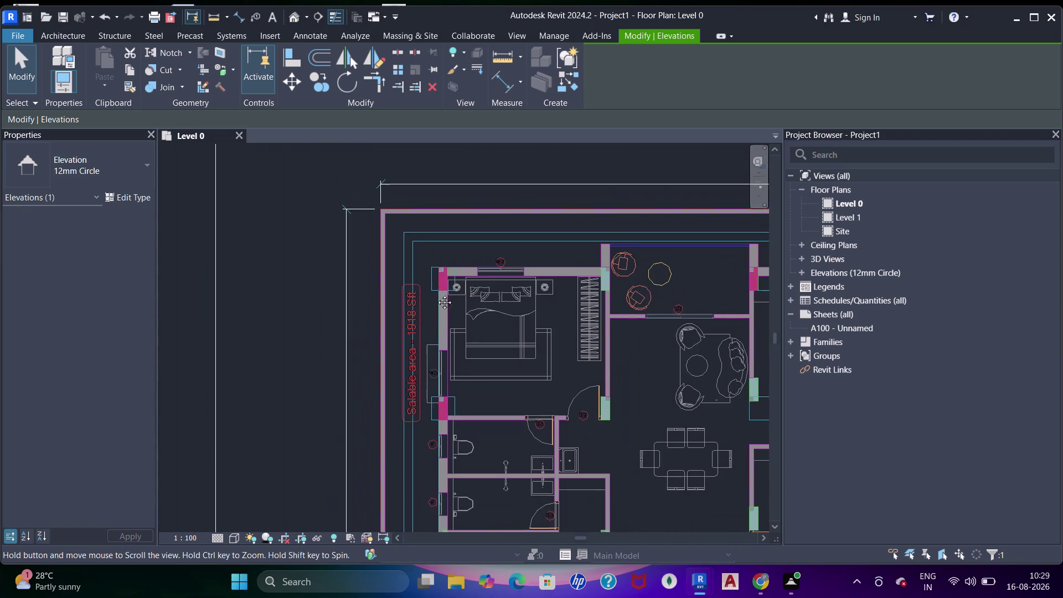
middle_drag(462, 315, 382, 254)
scroll(up, 3)
key(d)
key(i)
scroll(up, 3)
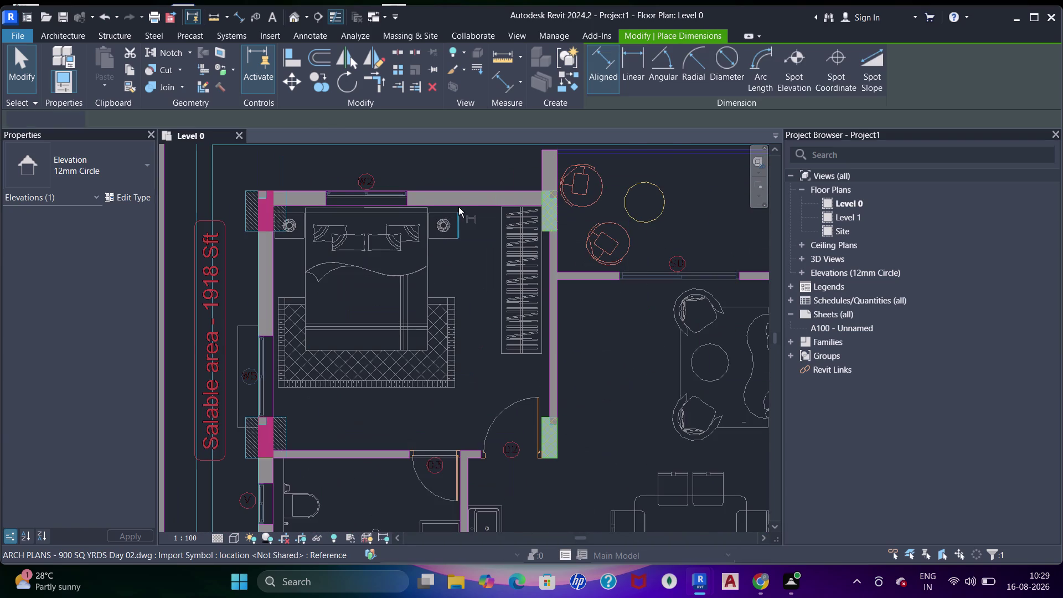
click(461, 207)
click(462, 183)
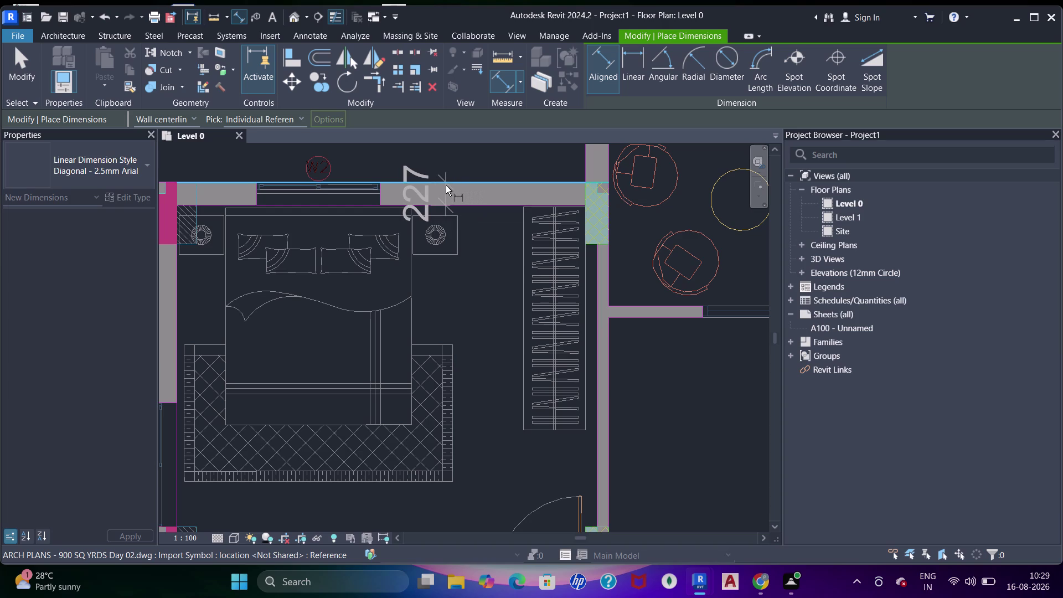
scroll(down, 3)
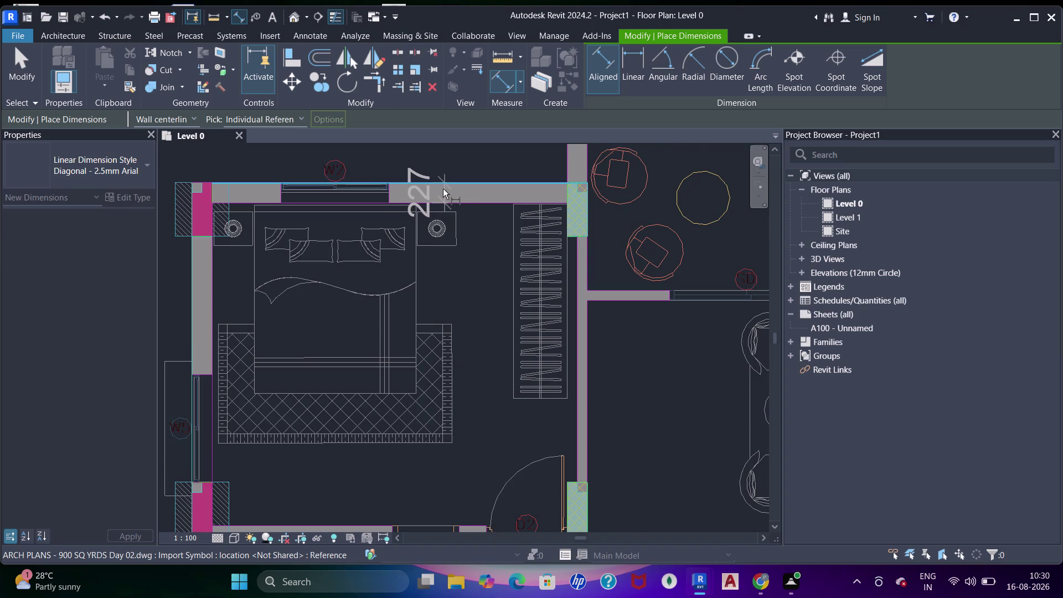
scroll(up, 3)
middle_drag(445, 209, 451, 207)
key(Escape)
key(Escape)
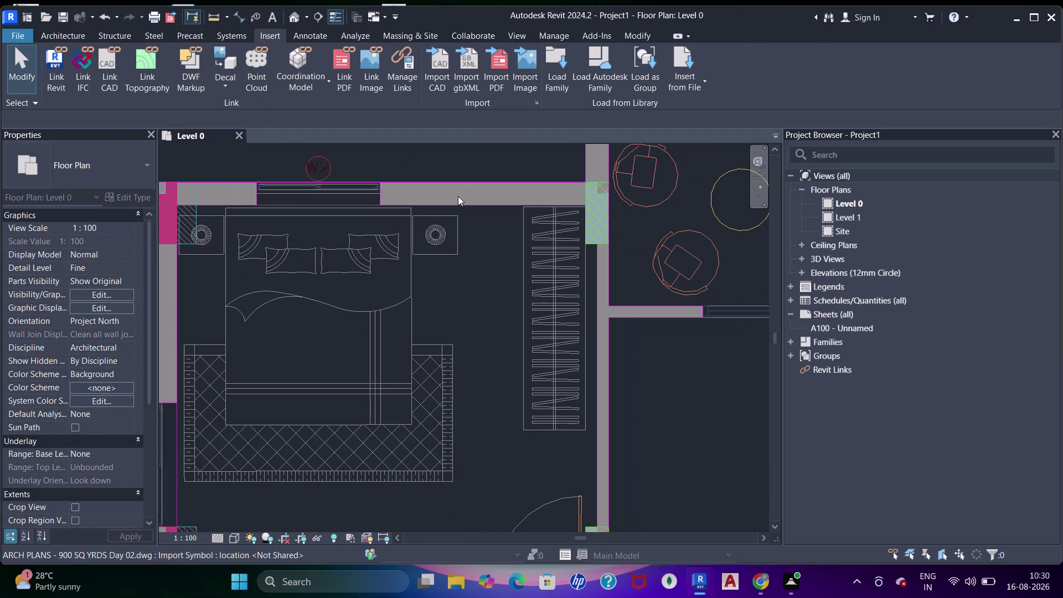
Set the Length unit format to feet and fractional inches, rounded to the nearest 1/2".
key(u)
key(n)
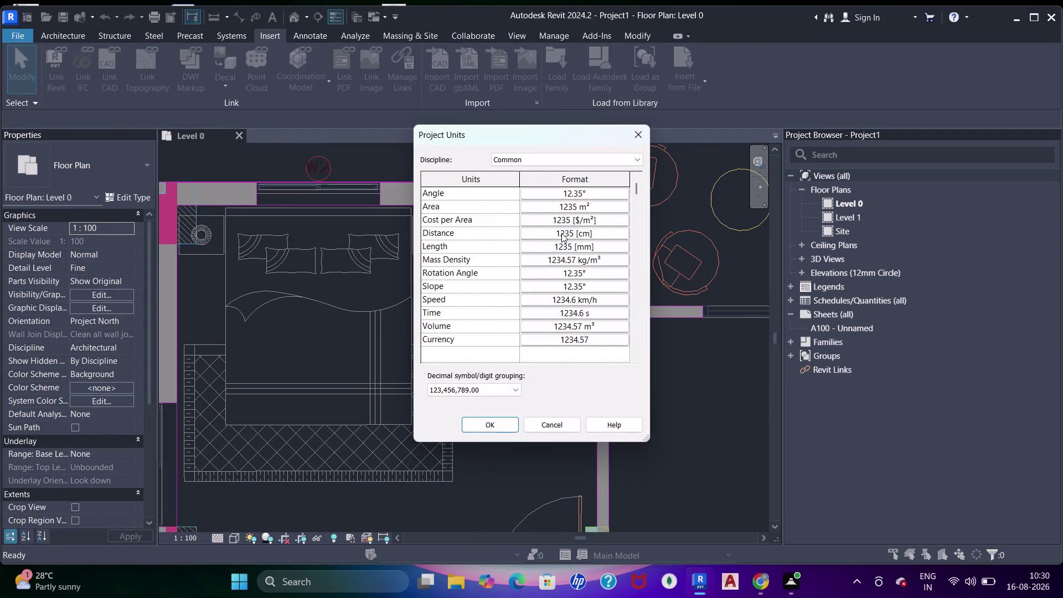
click(582, 244)
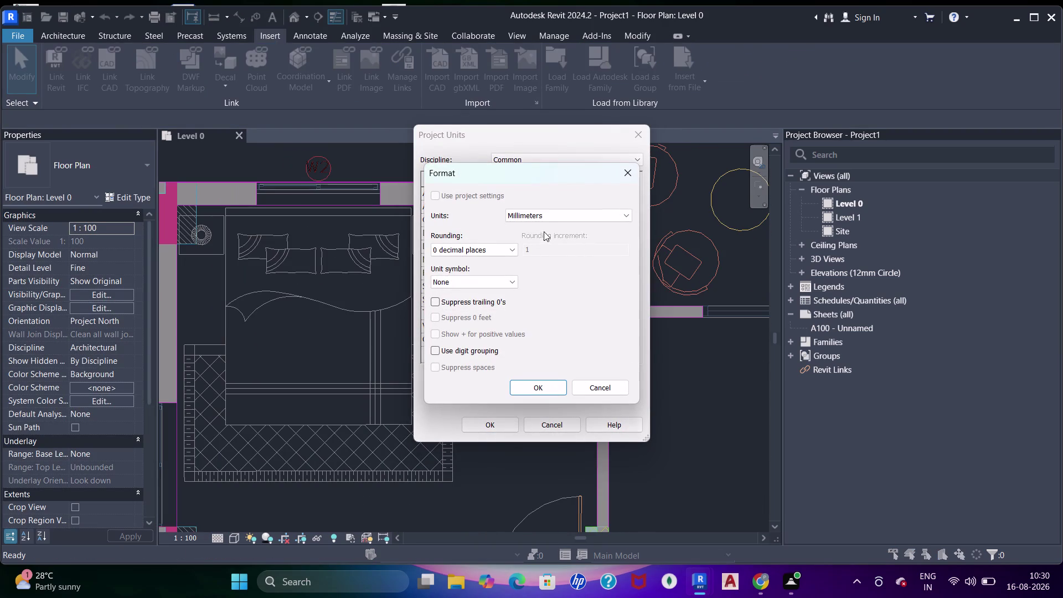
click(538, 211)
click(540, 291)
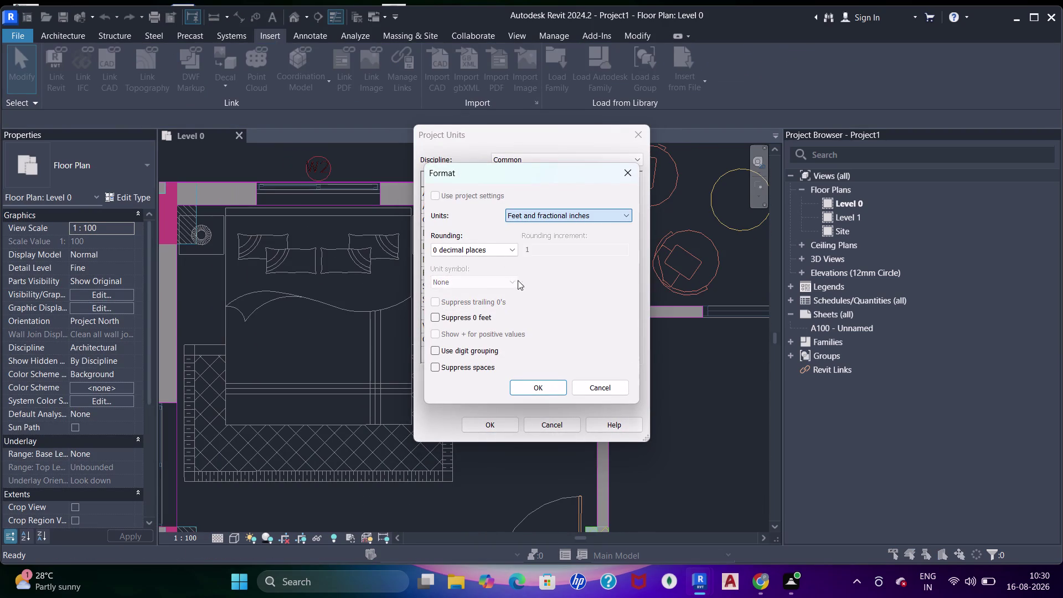
click(433, 322)
click(436, 316)
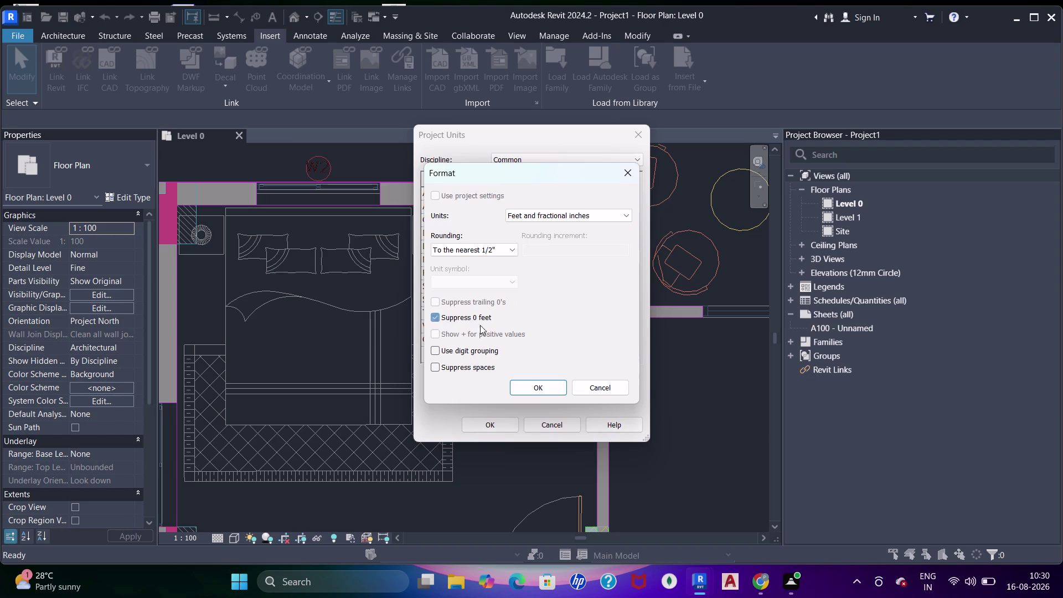
click(527, 385)
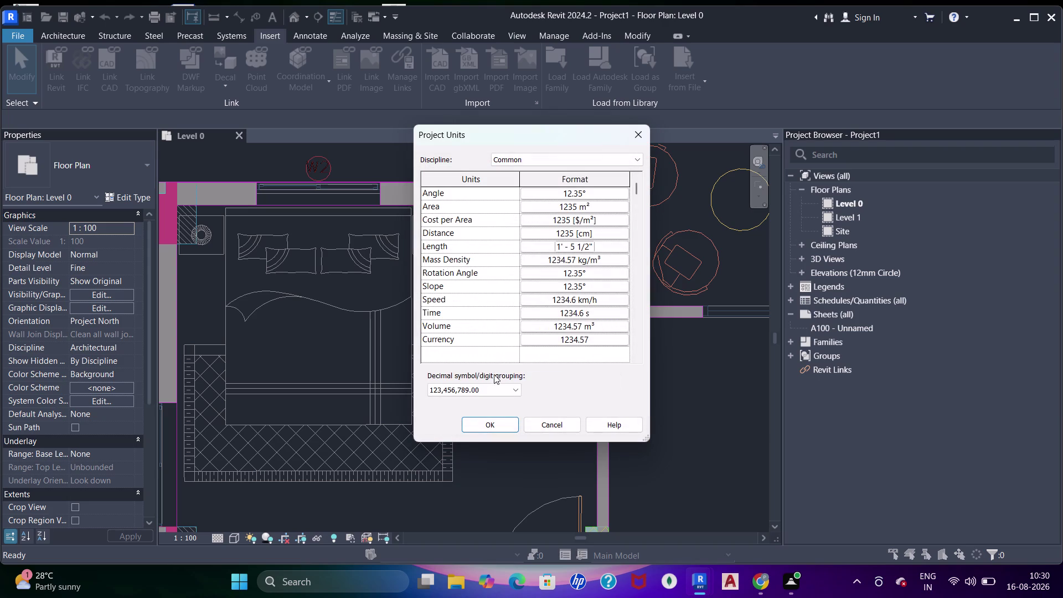
click(501, 421)
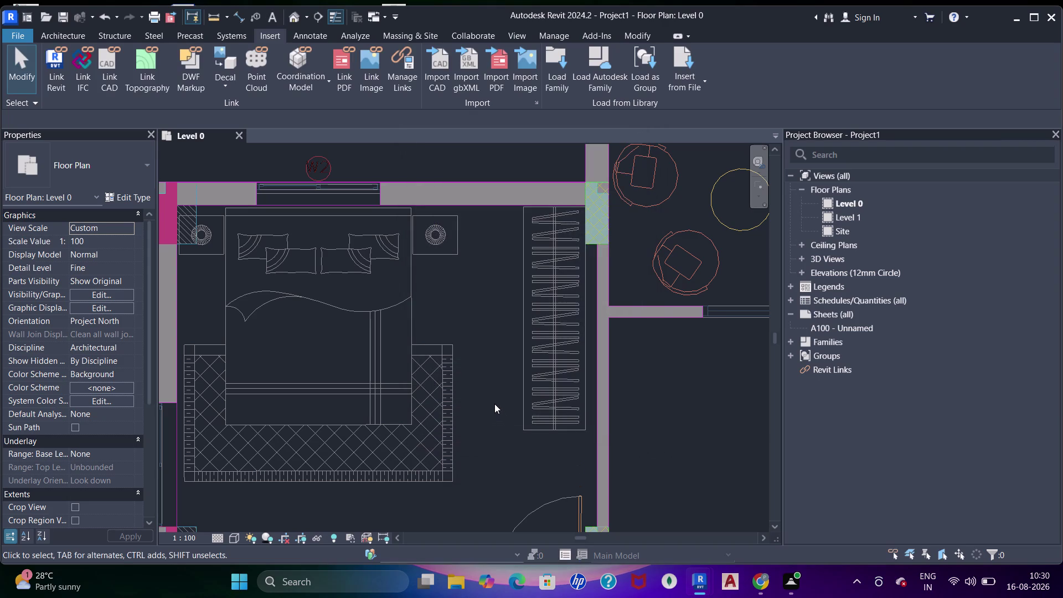
key(d)
key(i)
click(463, 205)
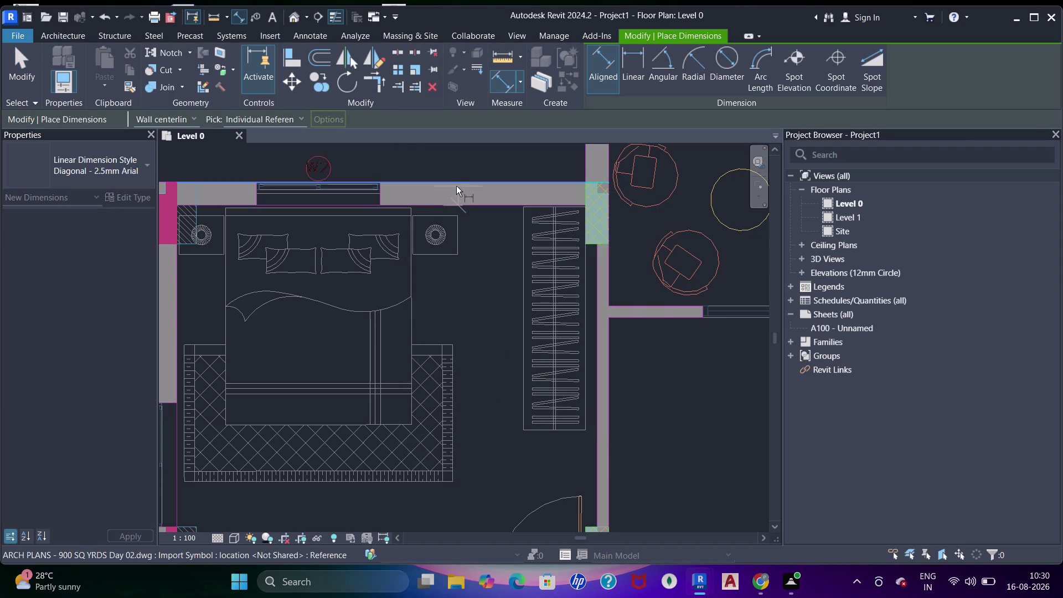
click(450, 182)
scroll(down, 3)
middle_drag(470, 262, 465, 163)
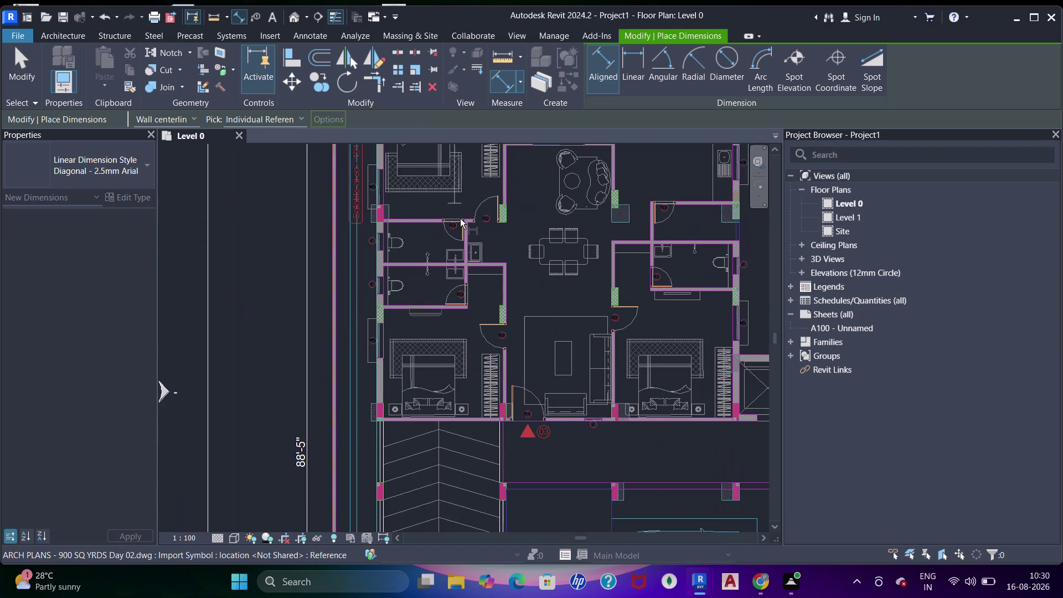
middle_drag(478, 265, 463, 190)
key(Escape)
scroll(down, 3)
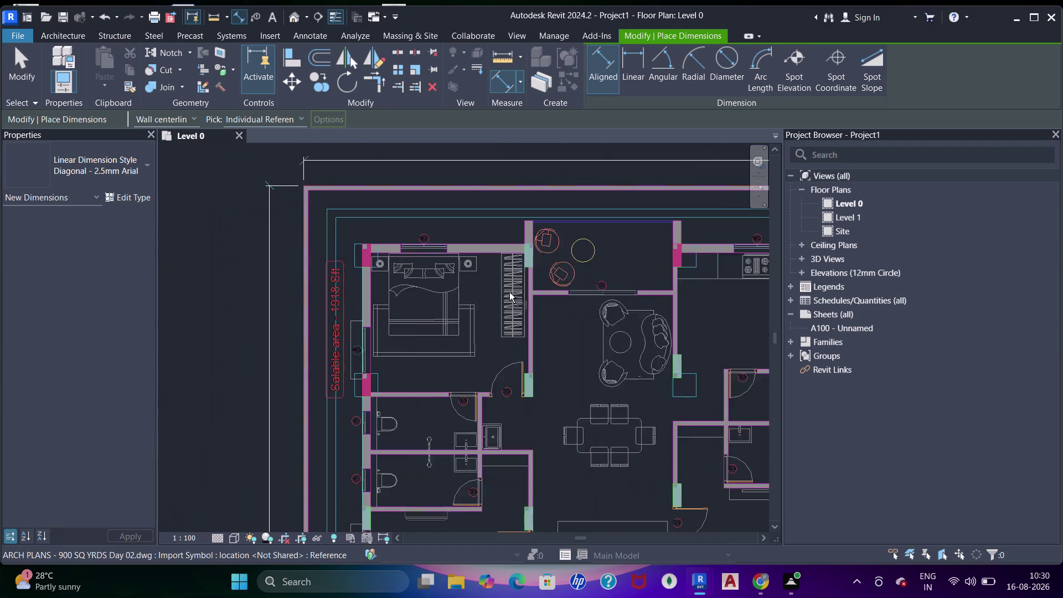
scroll(down, 3)
middle_drag(522, 301, 434, 186)
middle_drag(500, 380, 420, 270)
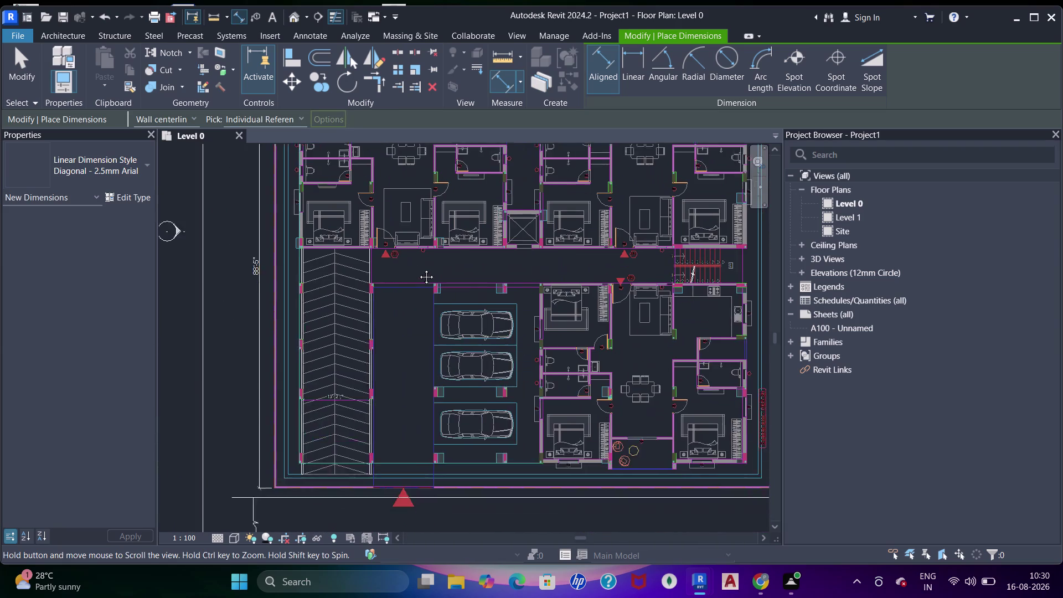
middle_drag(497, 218, 515, 256)
middle_drag(556, 274, 554, 275)
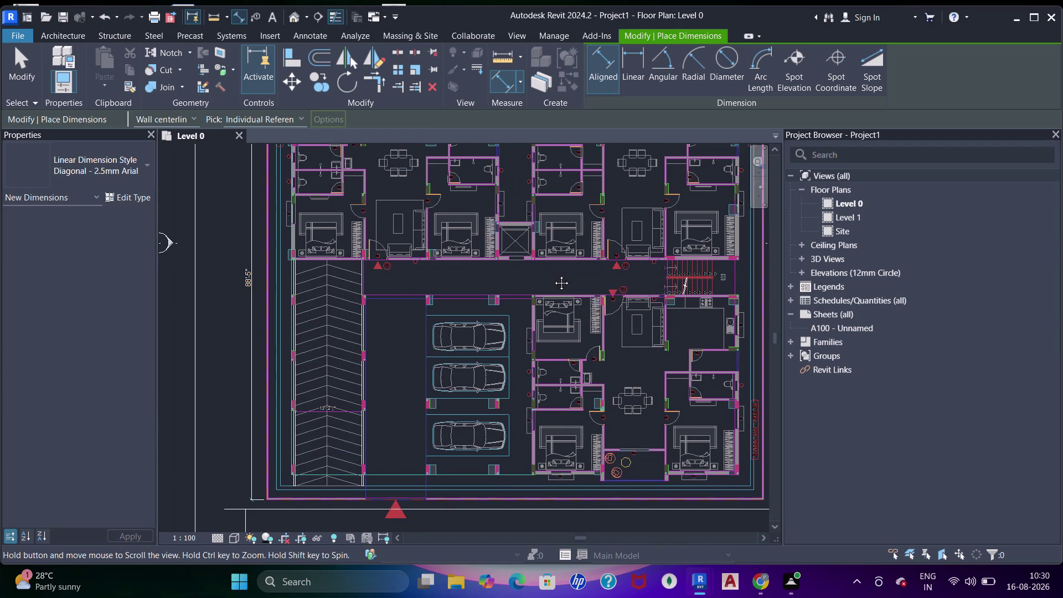
middle_drag(555, 275, 502, 235)
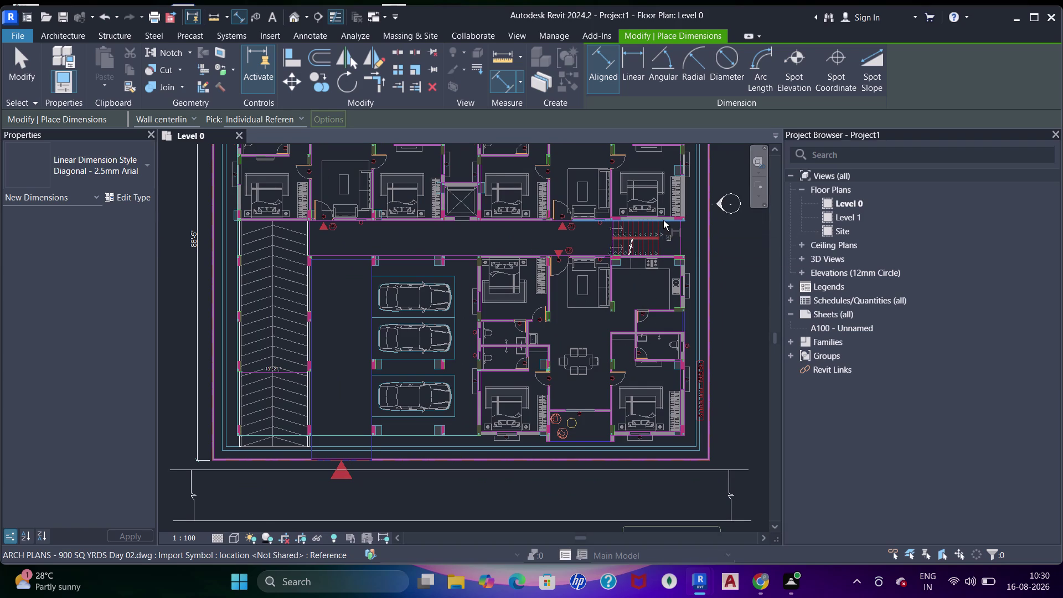
middle_drag(495, 231, 525, 348)
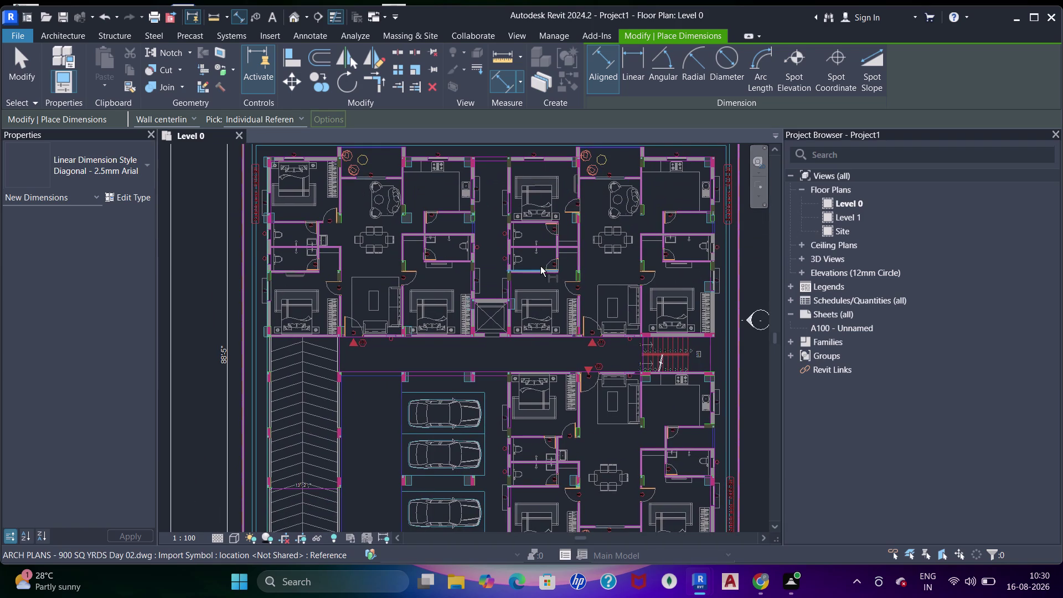
middle_drag(346, 228, 422, 268)
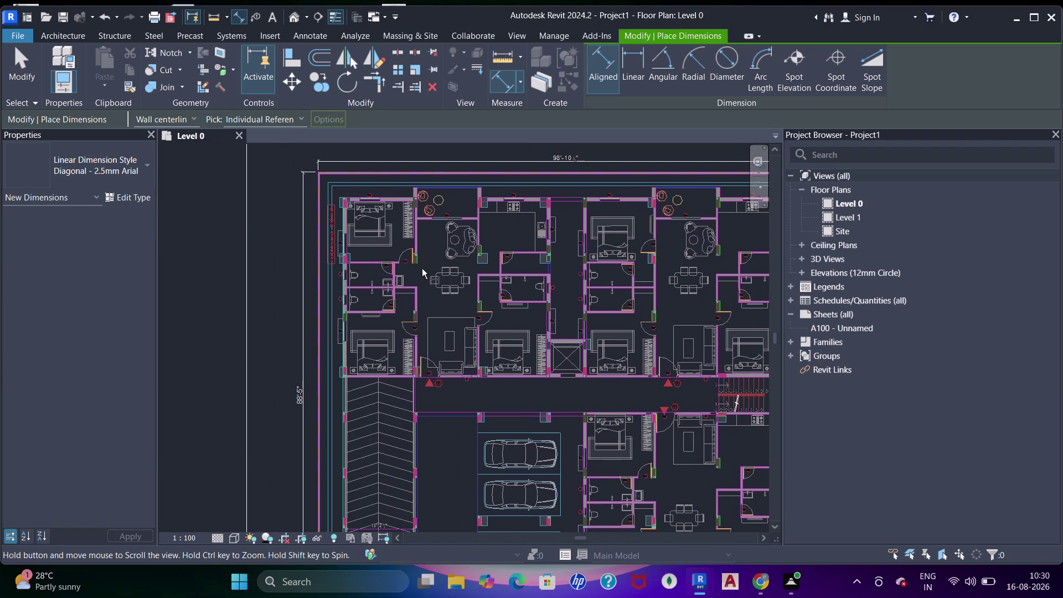
middle_drag(488, 330, 468, 231)
middle_drag(458, 242, 474, 364)
scroll(up, 3)
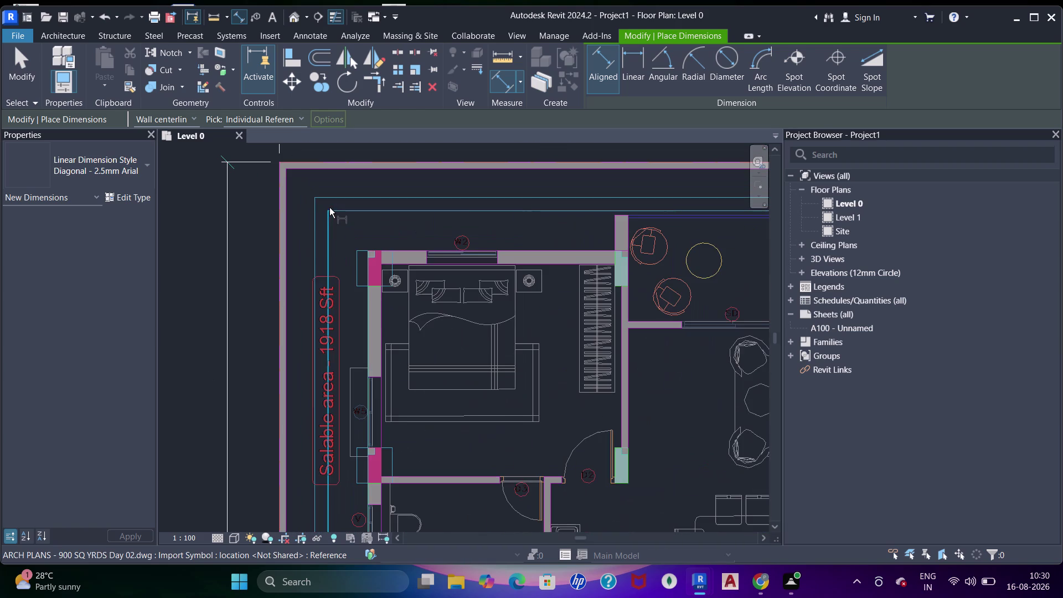
click(314, 225)
click(330, 242)
key(Escape)
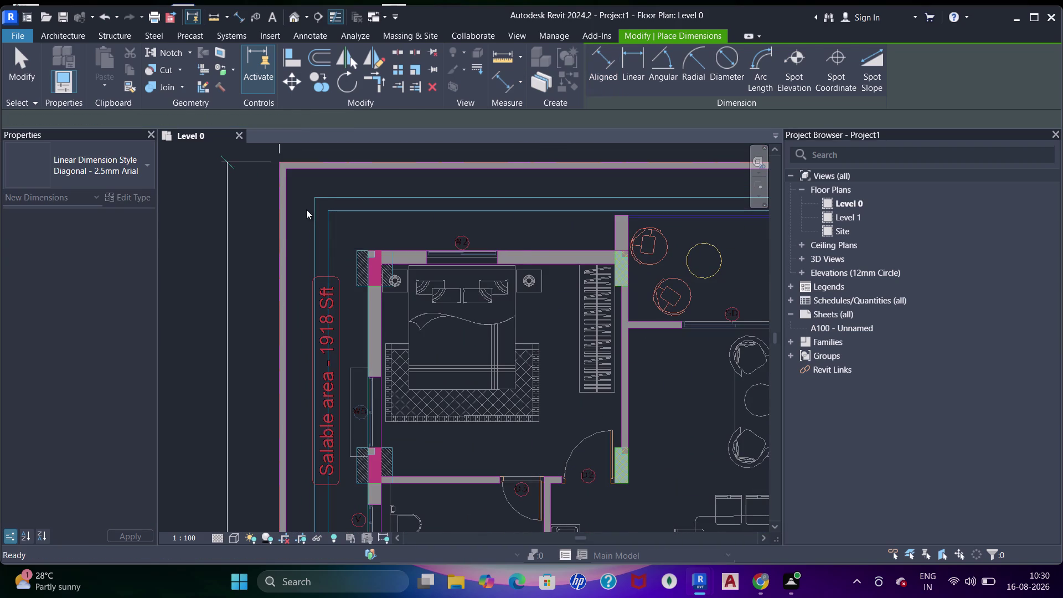
scroll(up, 3)
click(284, 251)
click(304, 257)
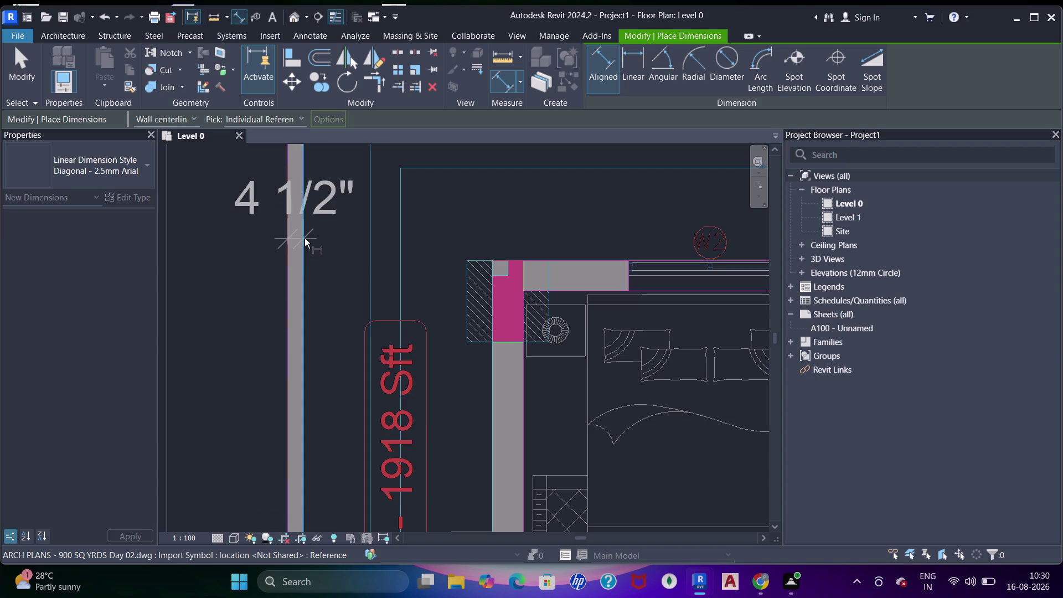
scroll(down, 3)
middle_drag(312, 262, 295, 190)
scroll(down, 3)
middle_drag(303, 277, 303, 278)
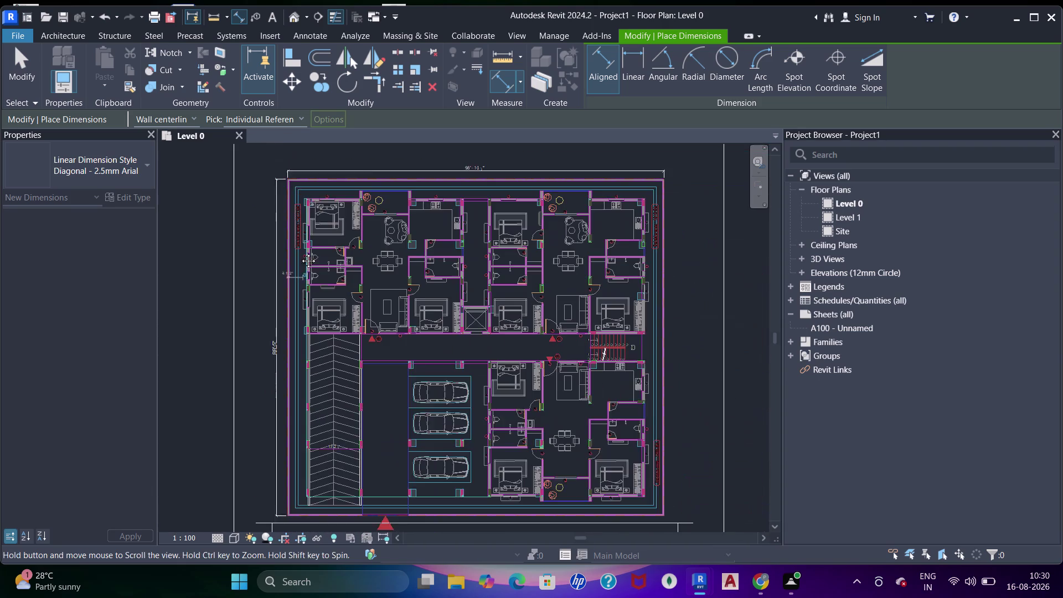
middle_drag(303, 278, 297, 202)
scroll(up, 3)
middle_drag(308, 378, 323, 282)
key(Escape)
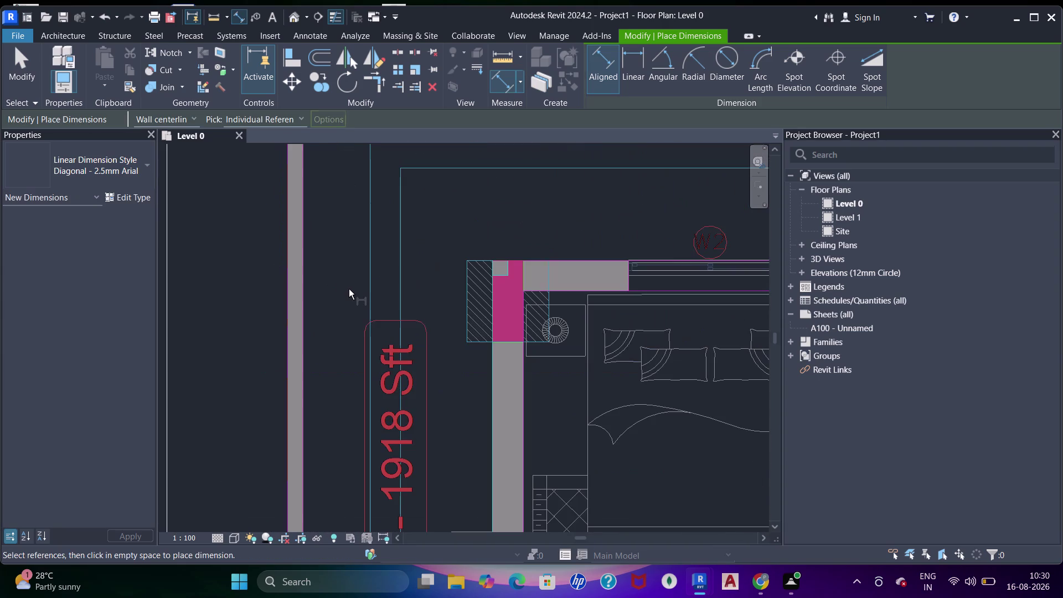
scroll(down, 3)
middle_drag(387, 327, 374, 302)
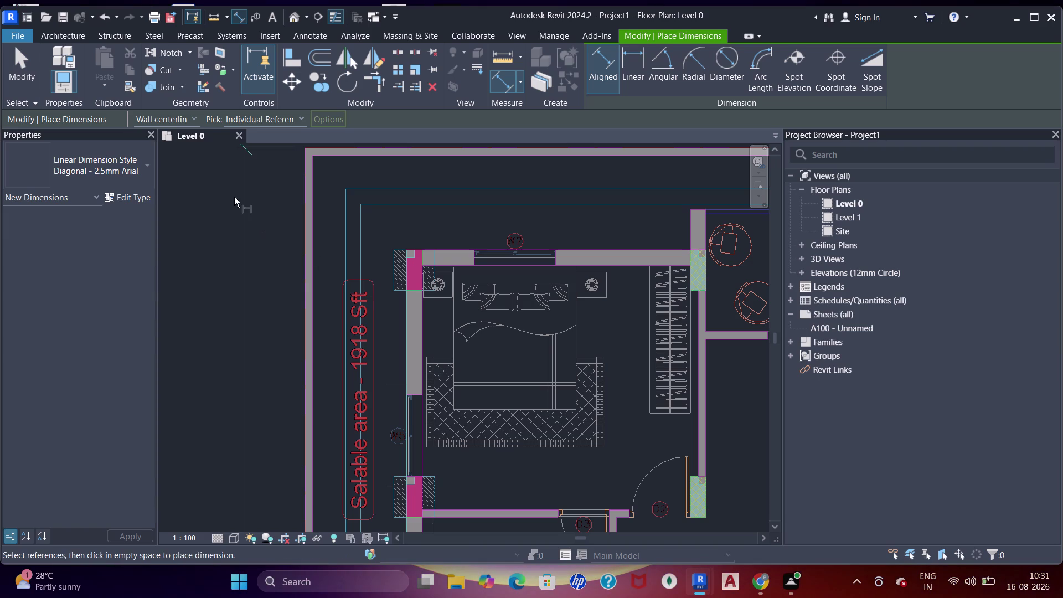
scroll(up, 3)
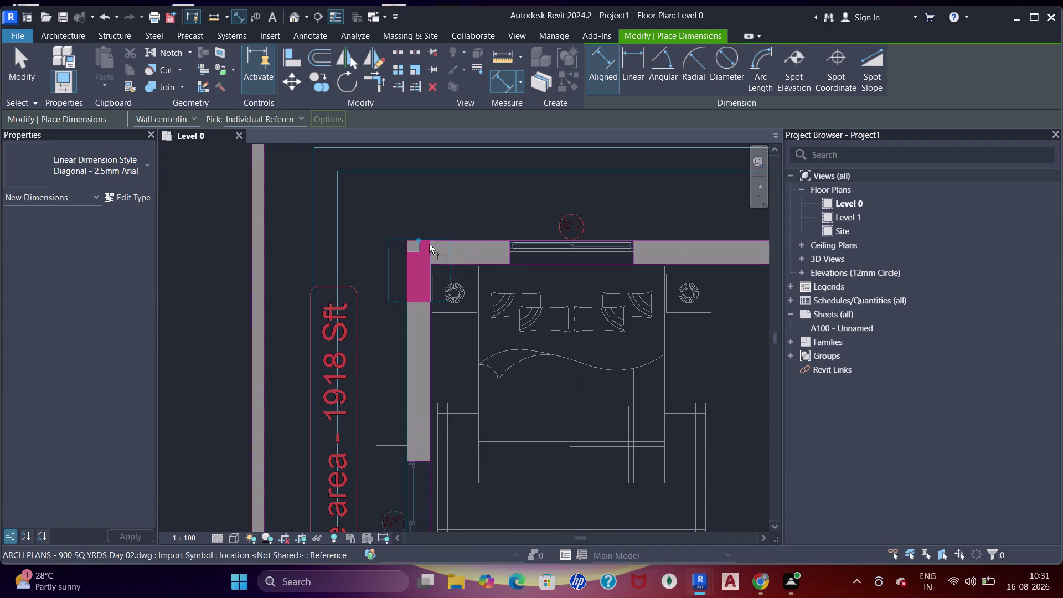
Exit dimensioning and pan across the top-left apartment along its top wall.
key(Escape)
key(Escape)
scroll(down, 3)
middle_drag(547, 295, 507, 297)
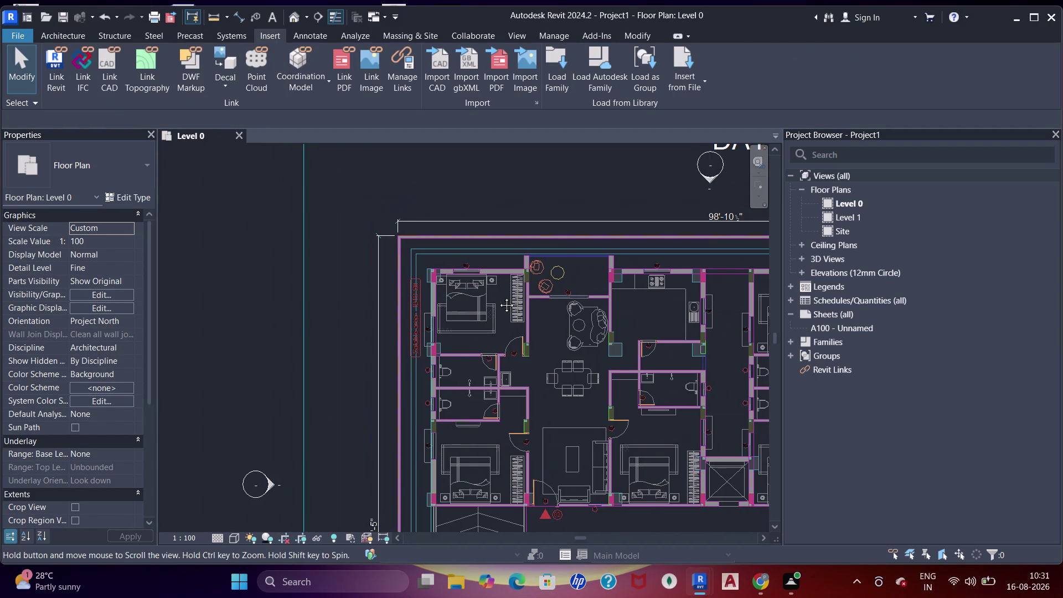
middle_drag(507, 297, 487, 297)
middle_drag(612, 293, 486, 276)
scroll(up, 3)
scroll(up, 3)
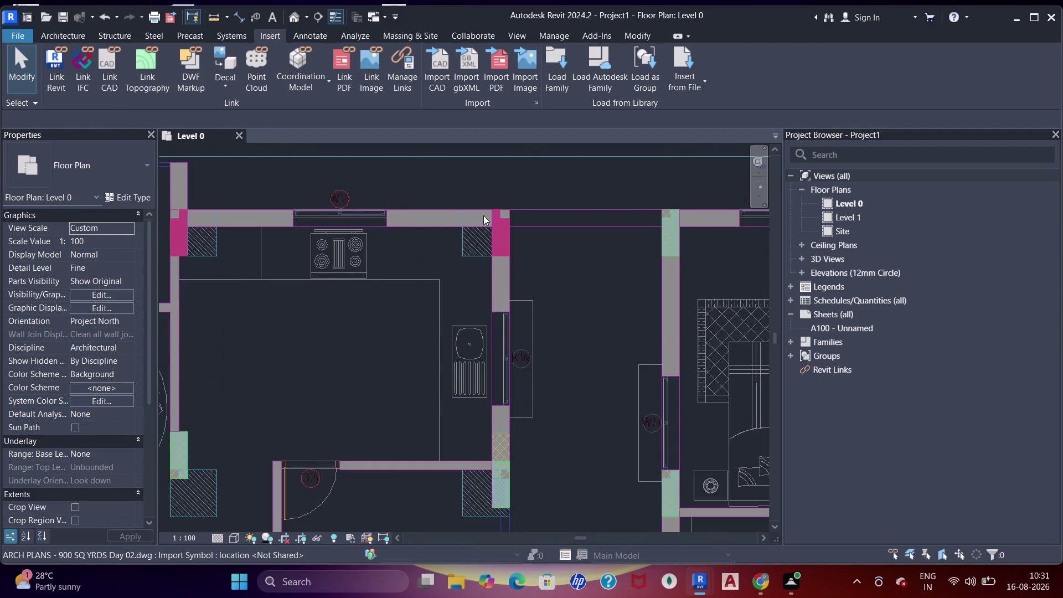
scroll(down, 3)
middle_drag(522, 223, 445, 223)
scroll(up, 3)
scroll(down, 3)
middle_drag(529, 234, 437, 231)
scroll(up, 3)
scroll(down, 3)
middle_drag(557, 216, 444, 203)
scroll(up, 3)
middle_drag(586, 261, 482, 277)
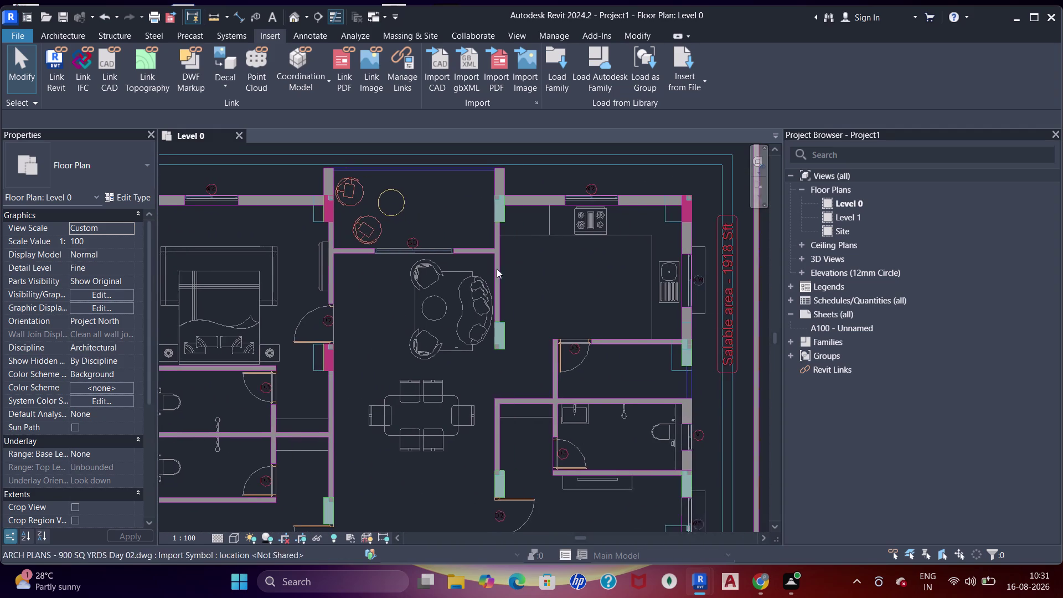
Pan through the living area, neighbouring apartment, staircase and lower-right apartment.
scroll(down, 3)
middle_drag(602, 245, 582, 221)
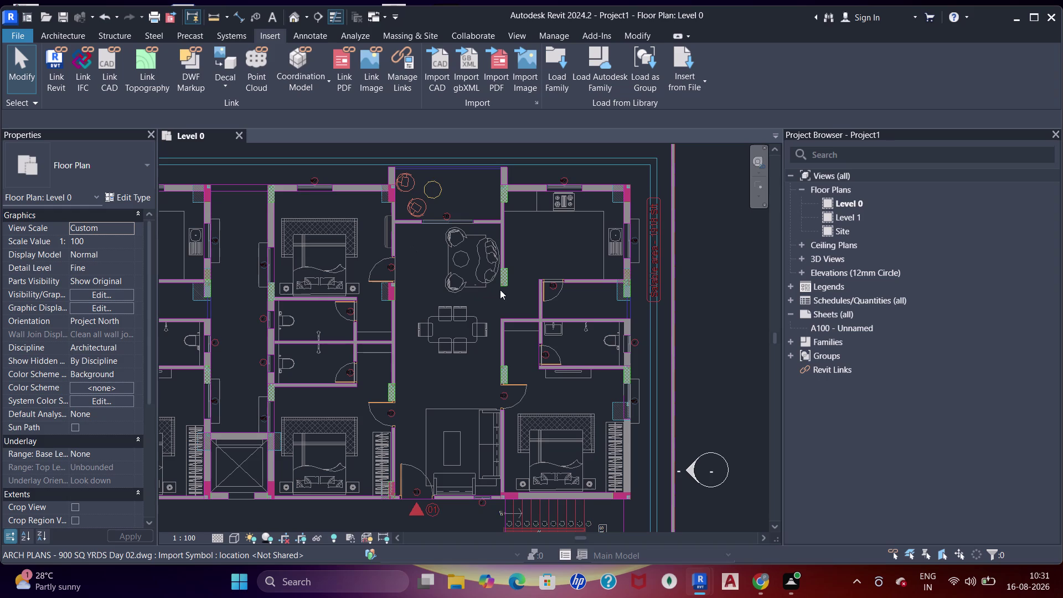
scroll(down, 3)
middle_drag(544, 361, 568, 217)
scroll(up, 3)
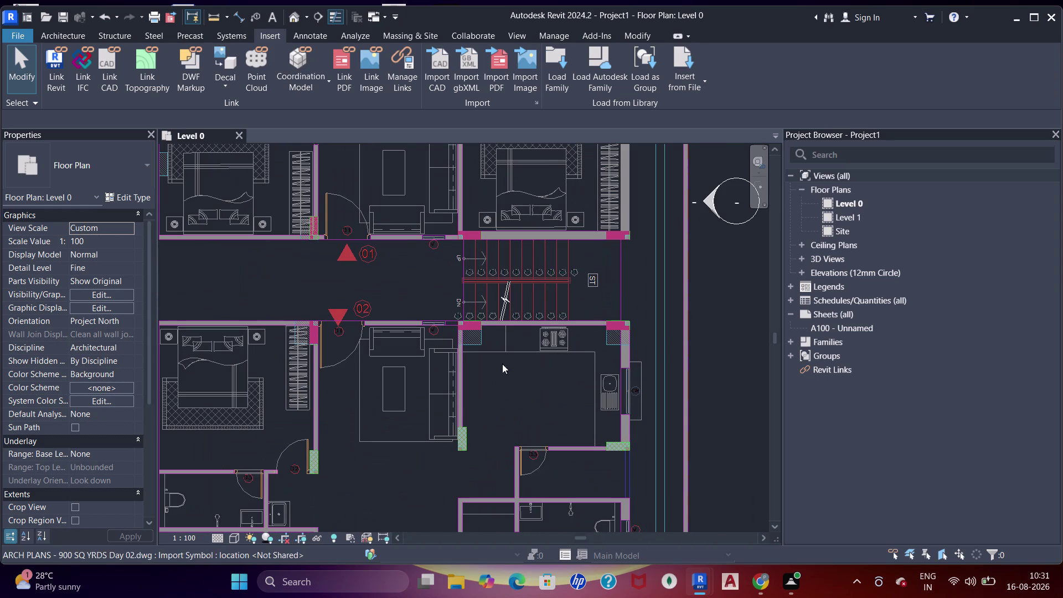
scroll(down, 3)
middle_drag(449, 333, 472, 190)
scroll(up, 3)
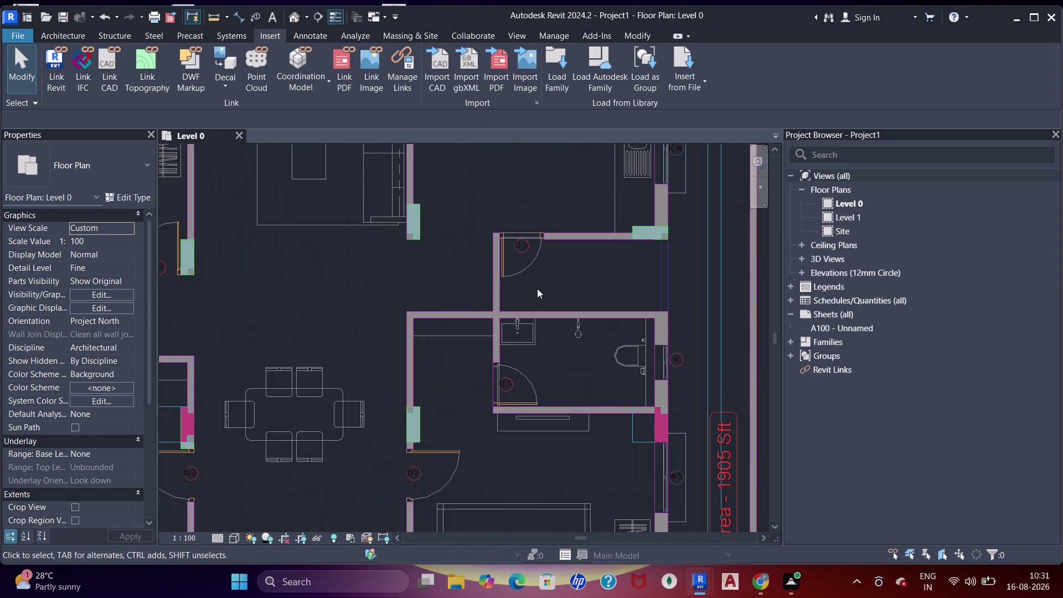
scroll(down, 3)
middle_drag(567, 317, 560, 224)
scroll(up, 3)
scroll(down, 3)
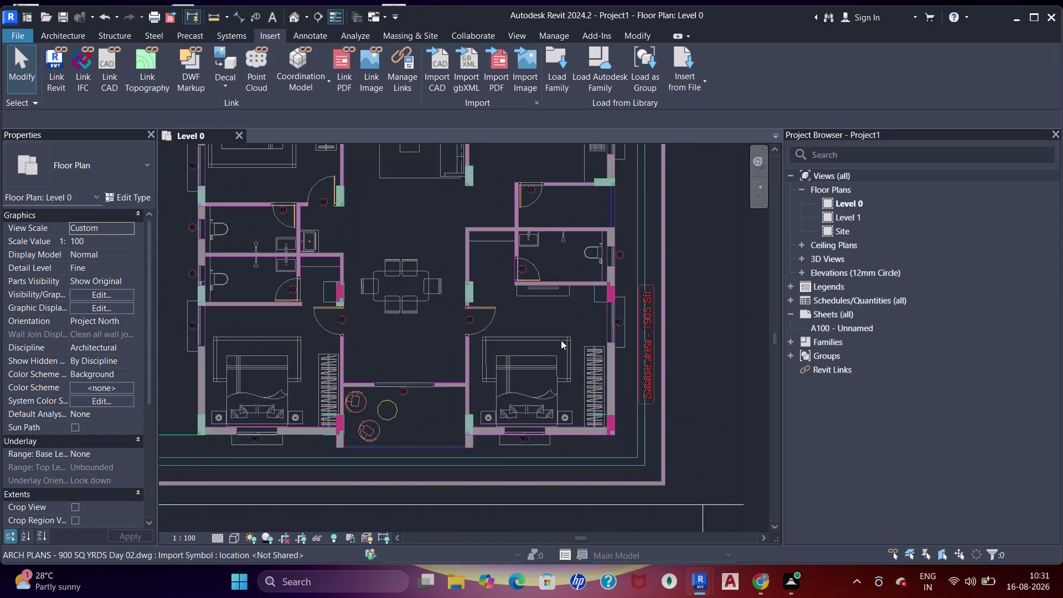
middle_drag(561, 341, 587, 278)
scroll(up, 3)
scroll(down, 3)
scroll(up, 3)
scroll(down, 3)
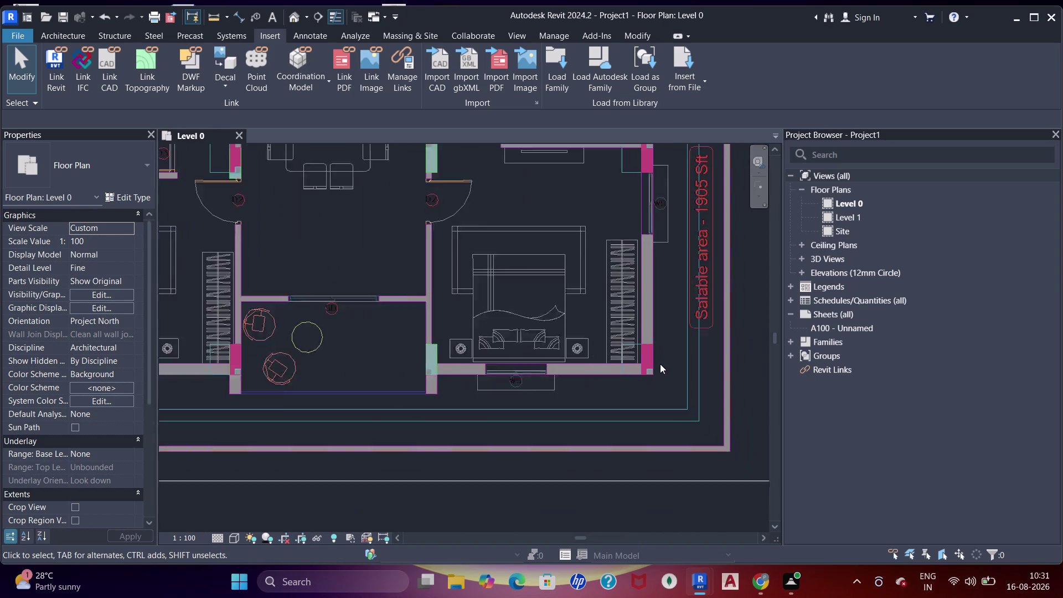
Pan along the bottom apartment walls over to the parking bay columns.
middle_drag(303, 266, 442, 300)
scroll(up, 3)
scroll(down, 3)
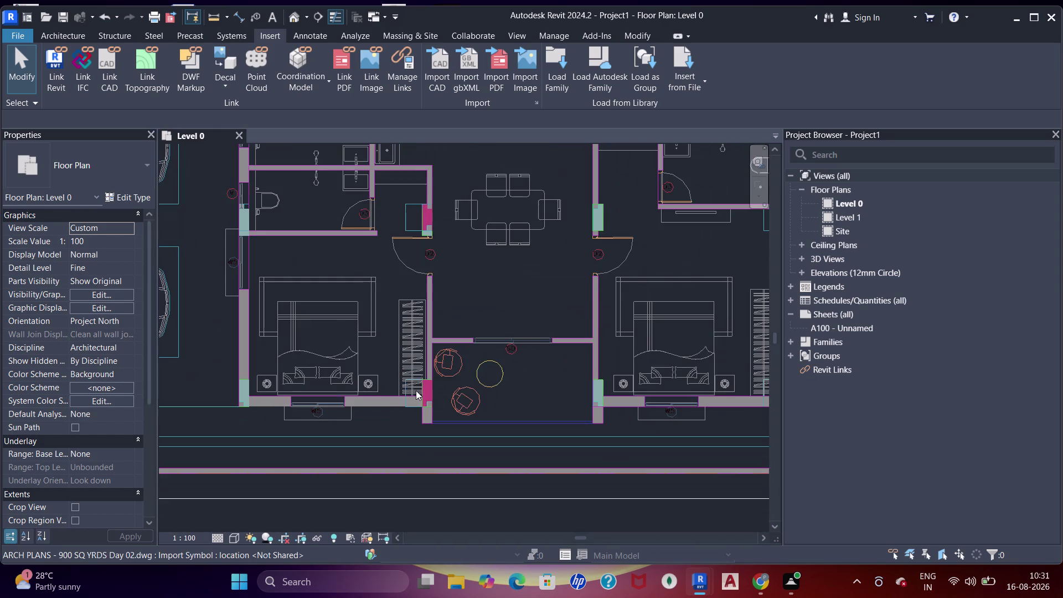
middle_drag(477, 365, 537, 300)
middle_drag(397, 304, 495, 384)
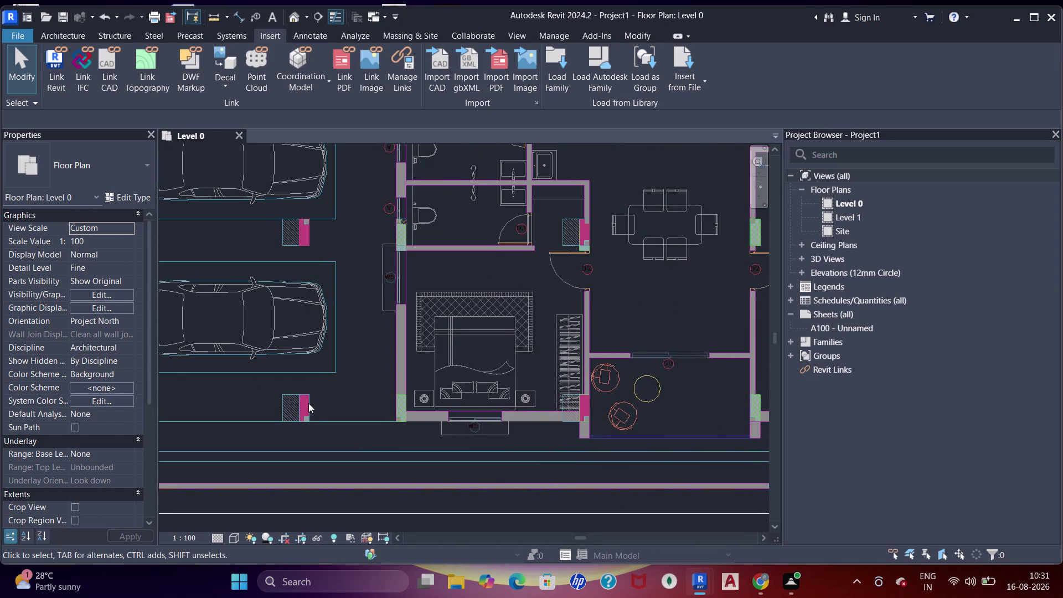
middle_drag(309, 396, 401, 426)
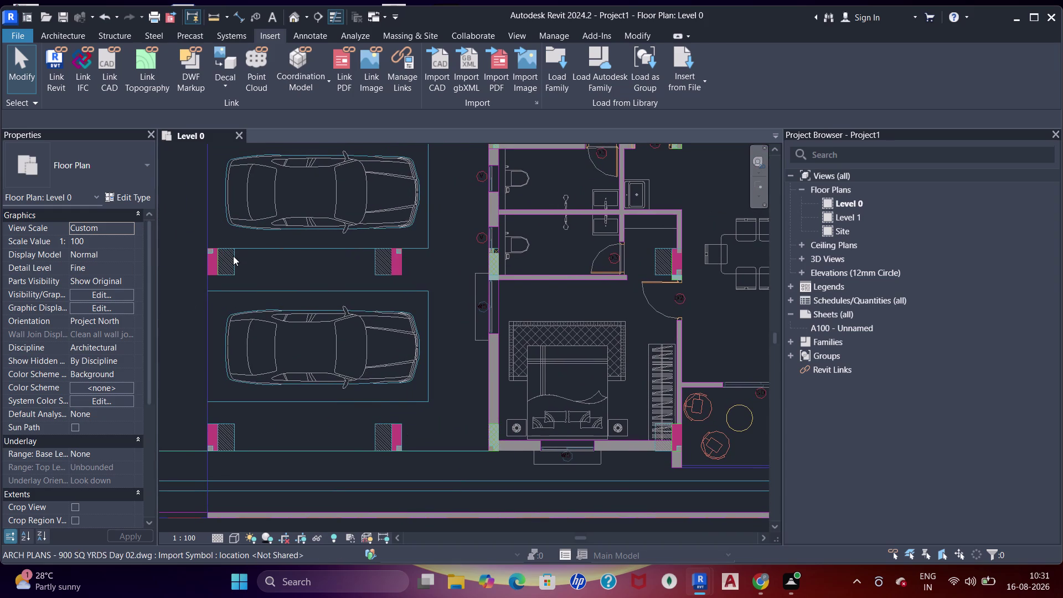
scroll(up, 3)
Start Aligned Dimension (DI) and measure the parking column's width, discarding each measurement.
text(DI)
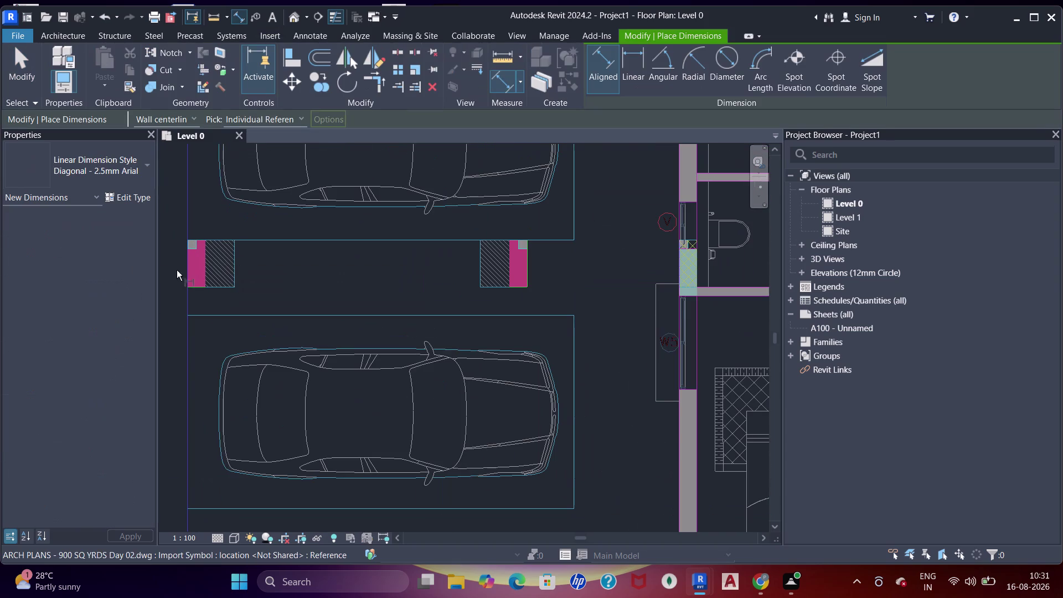
click(185, 265)
click(232, 267)
key(Escape)
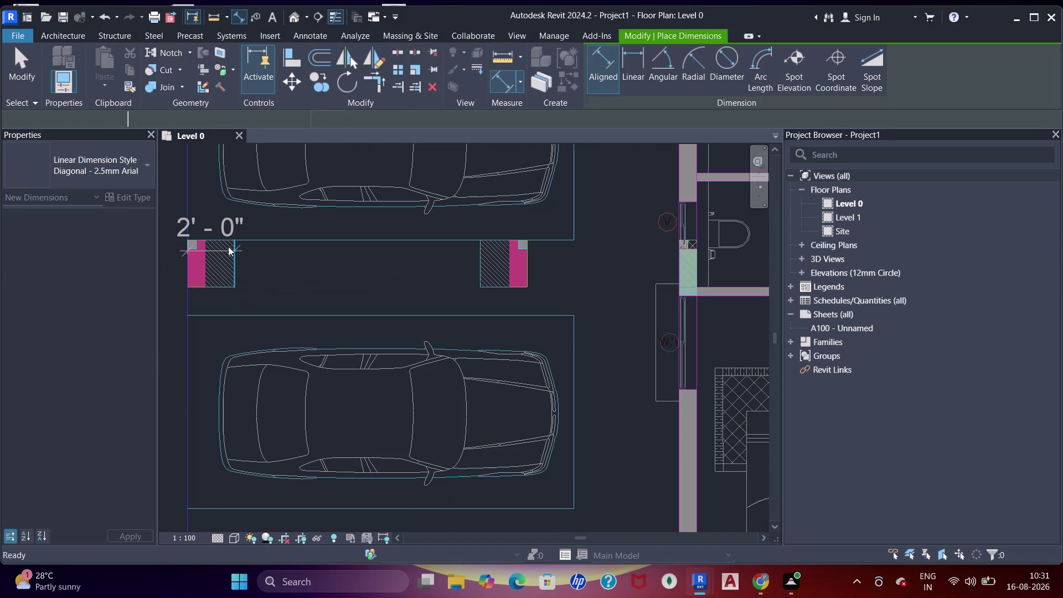
click(227, 240)
click(224, 287)
scroll(down, 3)
middle_click(289, 284)
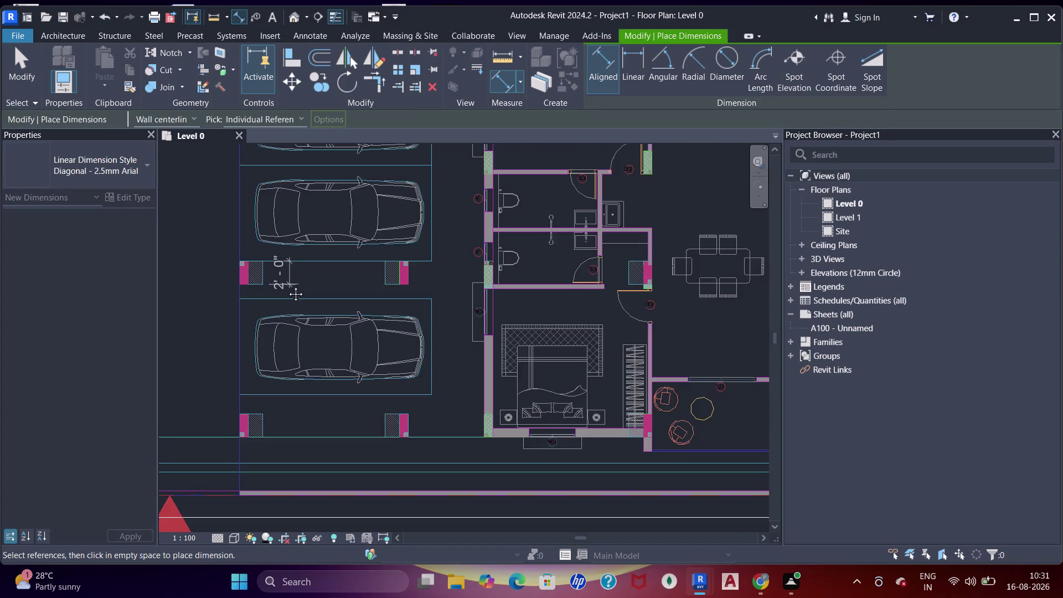
key(Escape)
Pan to the apartments and measure the corner column by door 03.
scroll(up, 3)
scroll(down, 3)
scroll(down, 3)
middle_drag(298, 255, 342, 339)
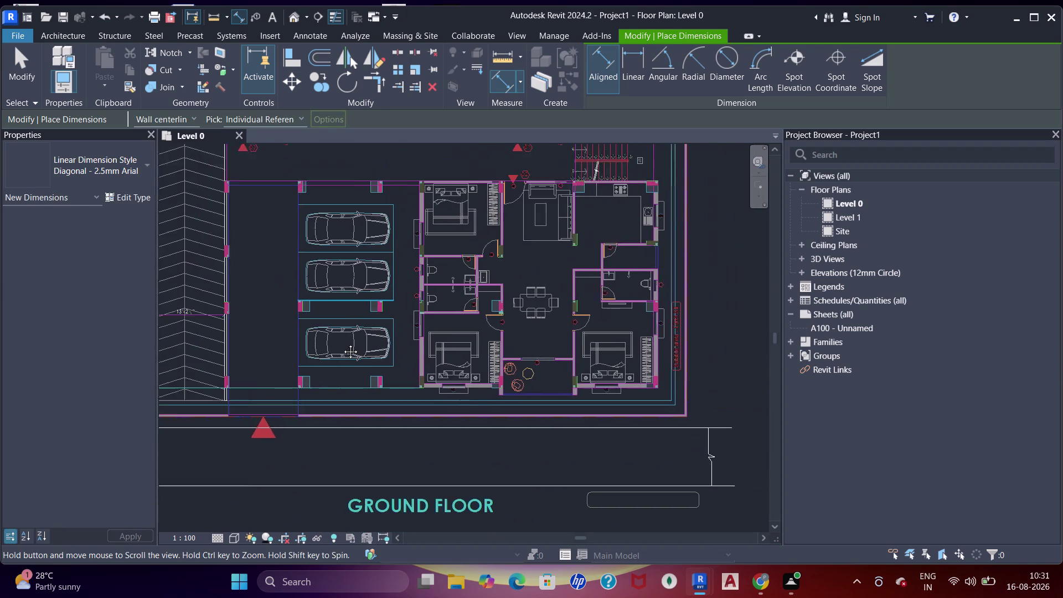
middle_drag(342, 340, 343, 344)
middle_drag(265, 312, 333, 375)
middle_drag(326, 245, 345, 276)
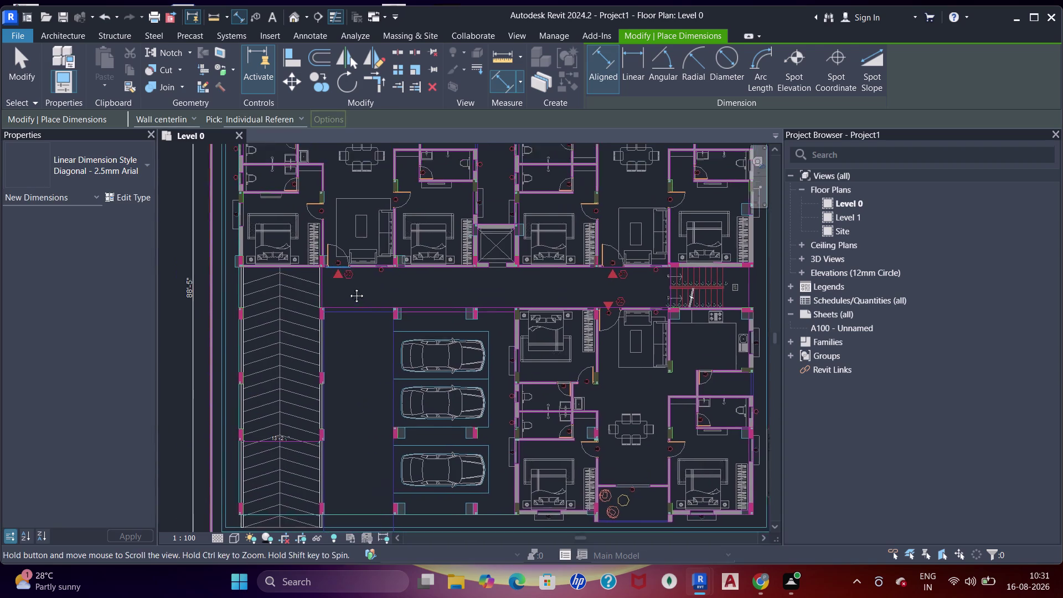
middle_drag(345, 276, 362, 317)
scroll(up, 3)
scroll(up, 3)
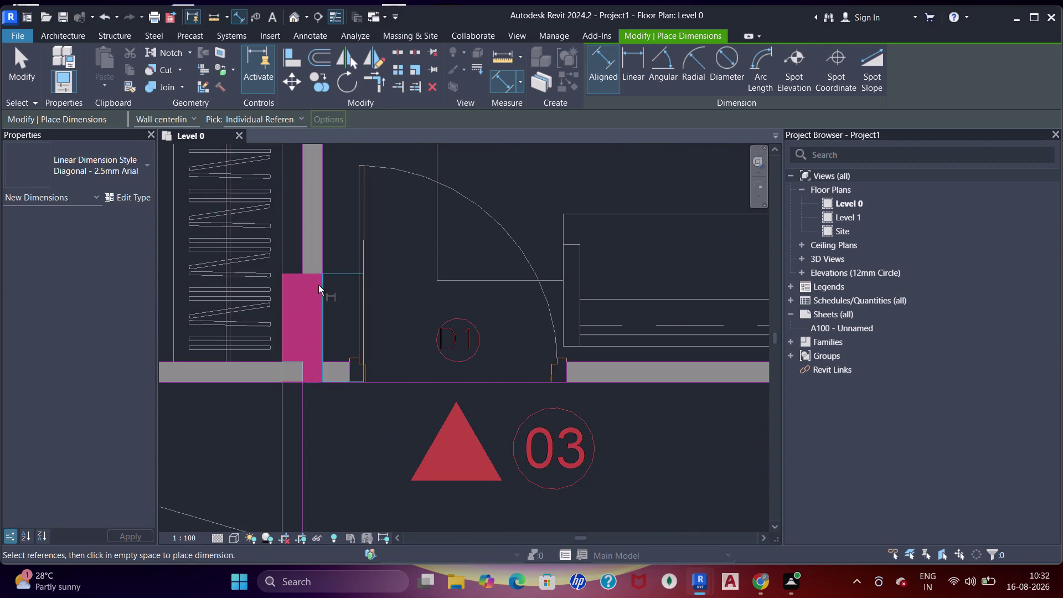
click(330, 274)
click(328, 382)
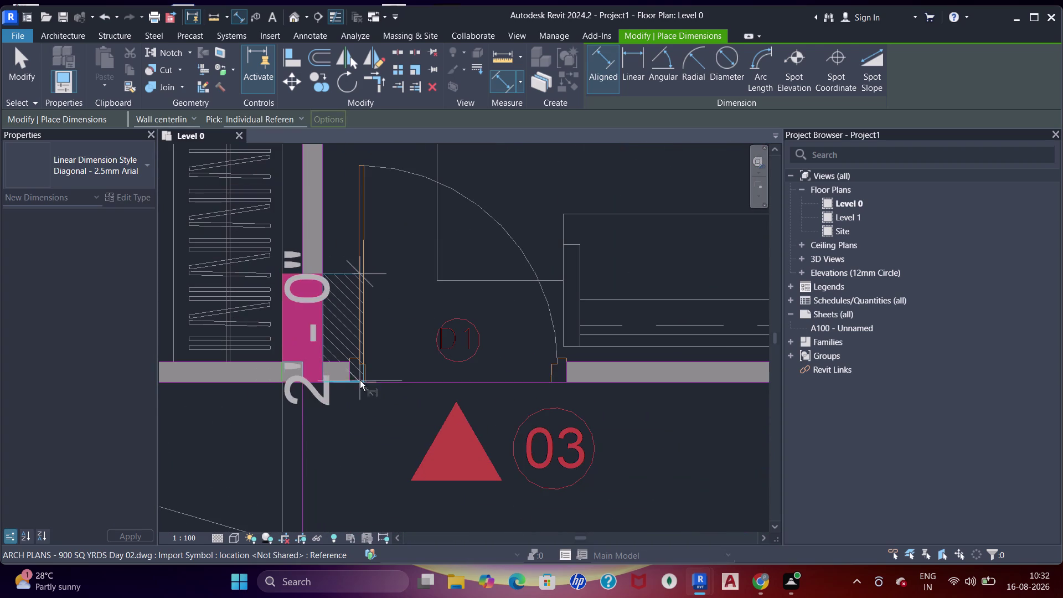
key(Escape)
Measure the hatched apartment column, reading 1'-6", then discard it.
click(284, 331)
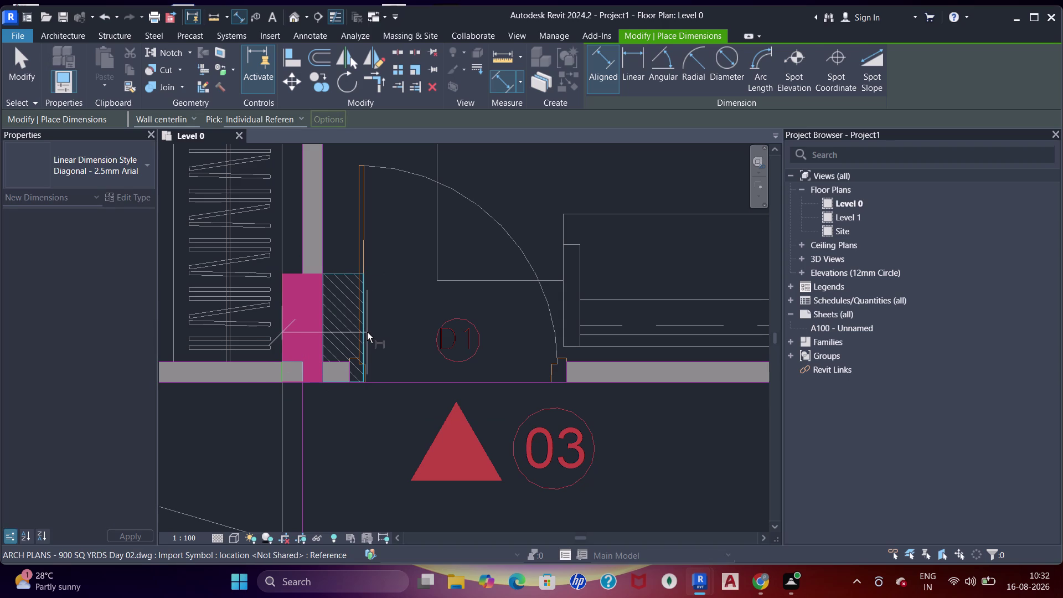
click(363, 329)
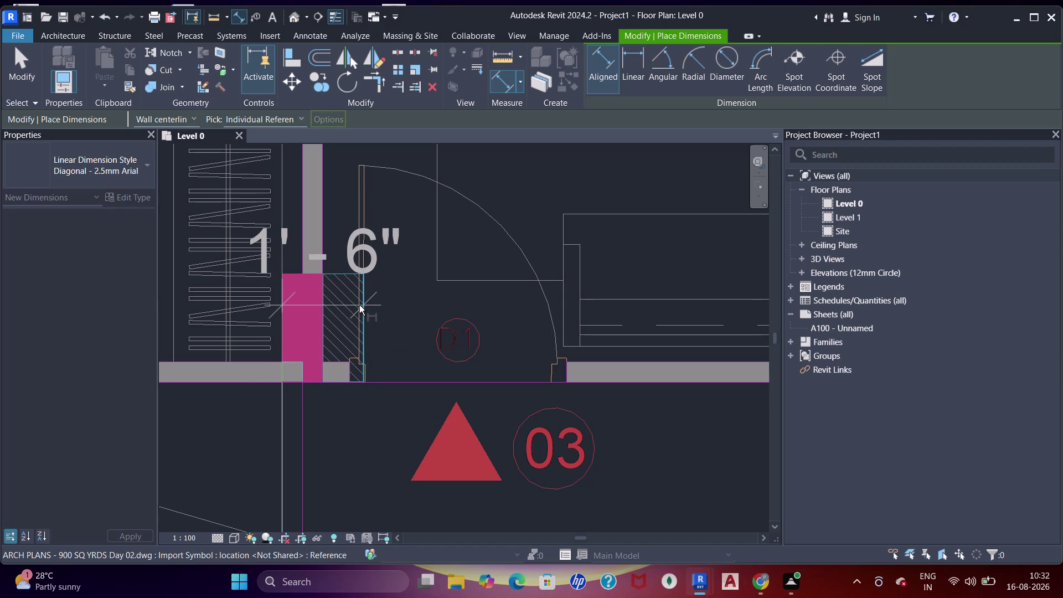
scroll(down, 3)
middle_drag(354, 275, 387, 419)
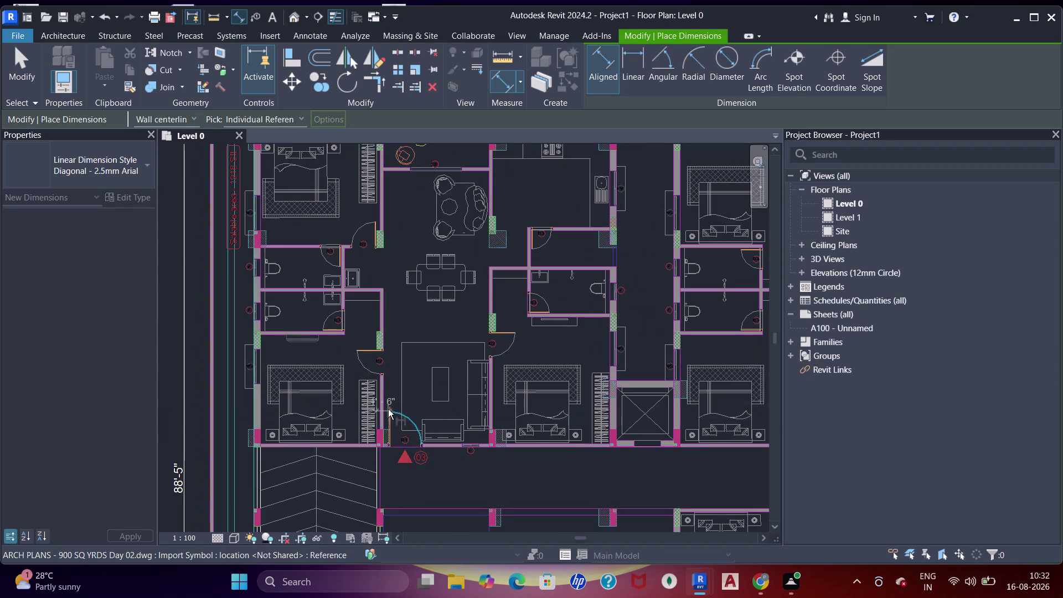
key(Escape)
Measure the wall-end column beside the bedroom door, reading 9", without keeping it.
scroll(down, 3)
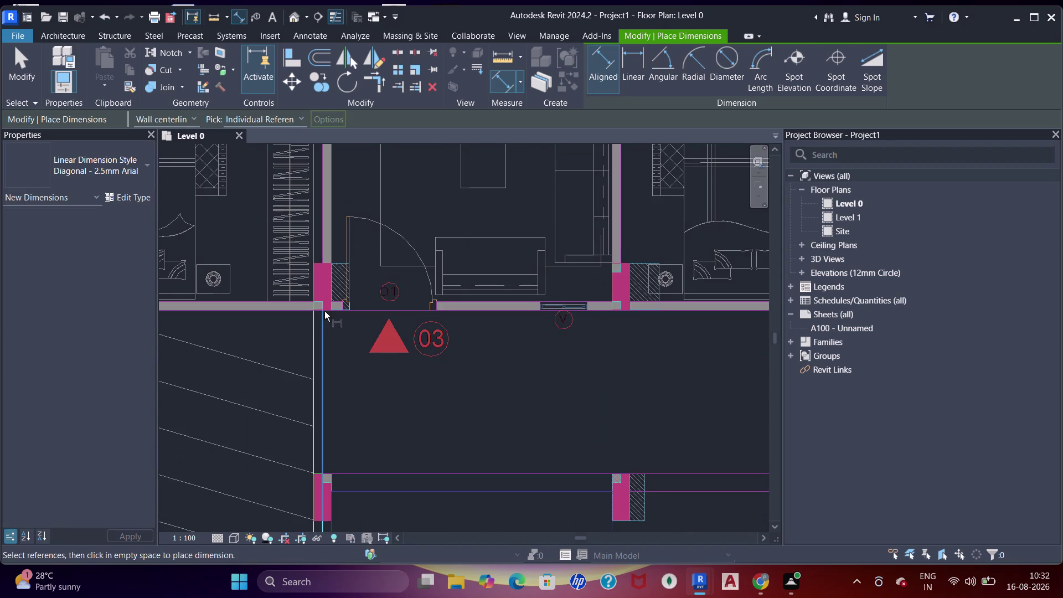
middle_drag(323, 319, 344, 467)
scroll(up, 3)
middle_drag(324, 285, 353, 434)
scroll(up, 3)
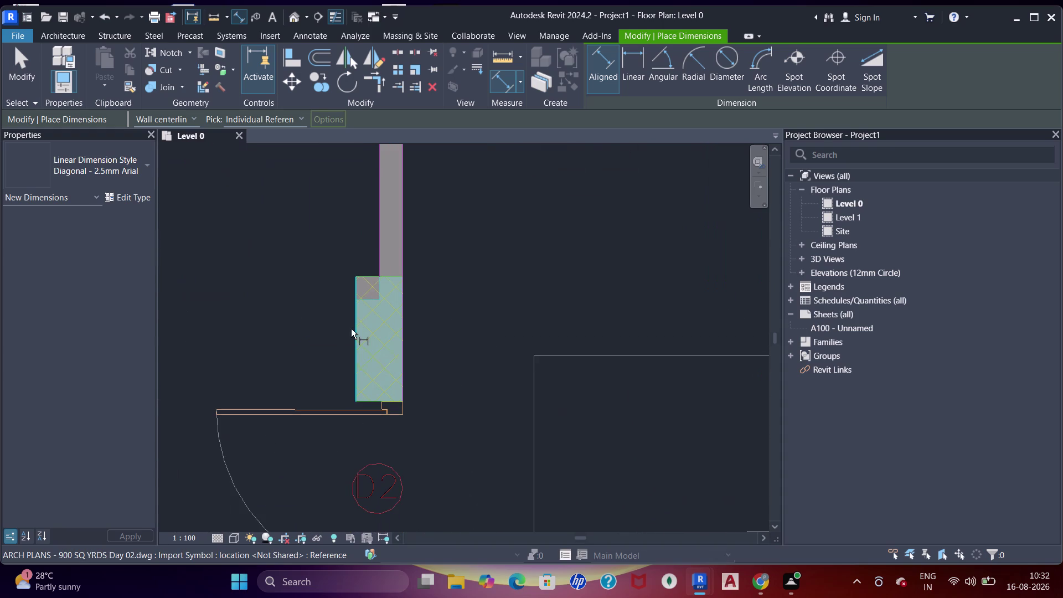
click(353, 331)
click(403, 335)
scroll(down, 3)
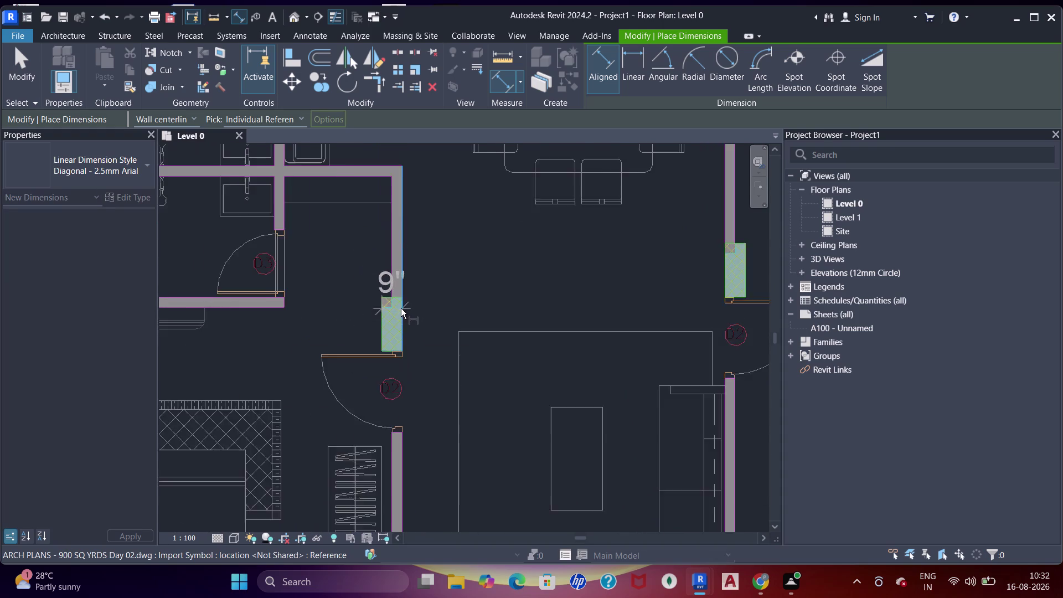
scroll(down, 3)
middle_drag(393, 287, 392, 296)
scroll(down, 3)
middle_drag(391, 281, 415, 363)
key(Escape)
Measure the column by the bathroom door, also reading 9", and discard it.
scroll(up, 3)
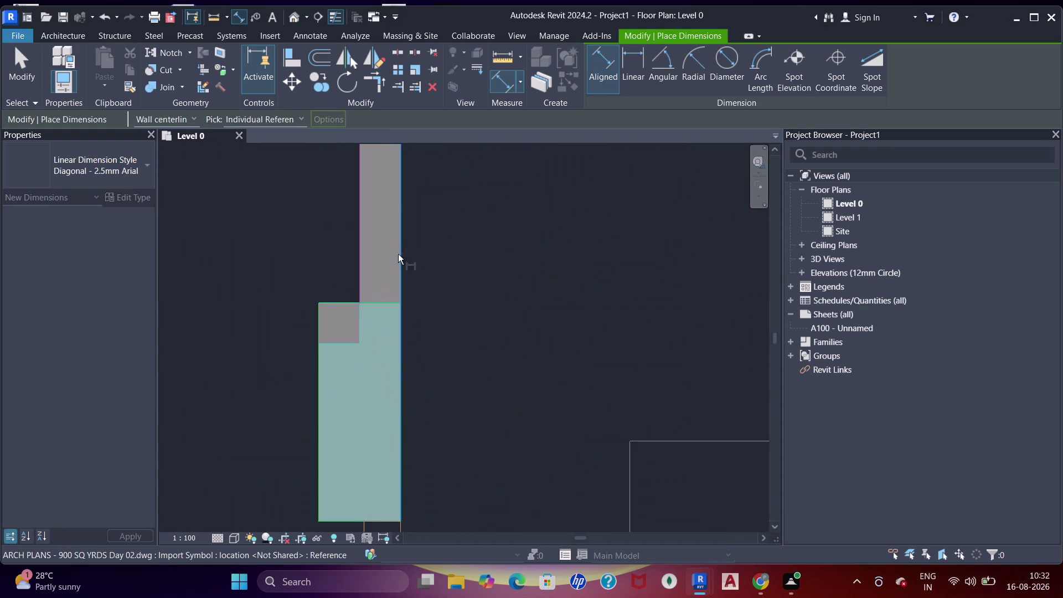
scroll(down, 3)
middle_drag(383, 216, 384, 426)
scroll(up, 3)
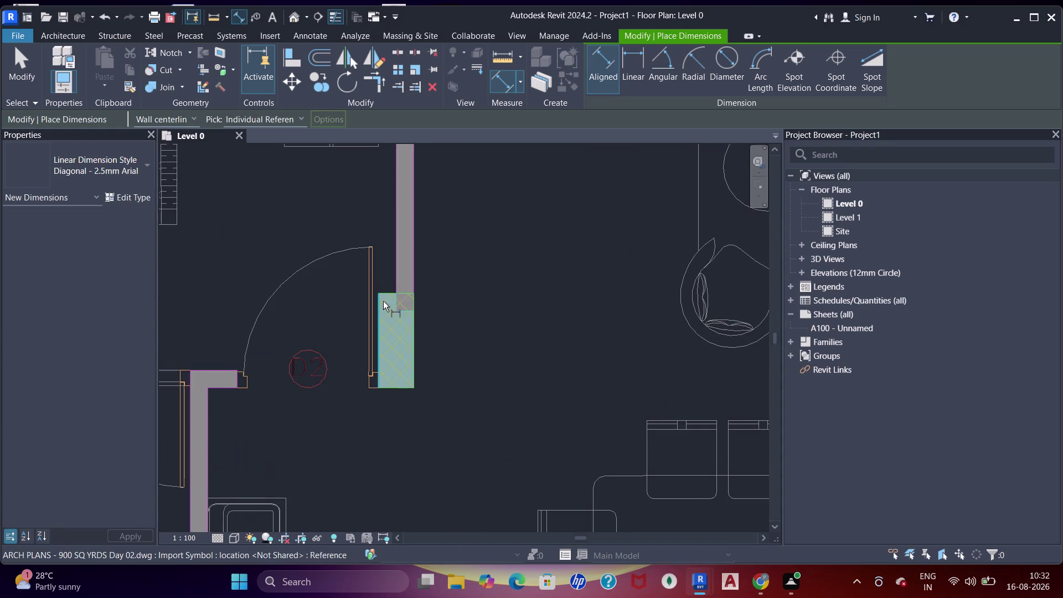
click(382, 305)
click(417, 321)
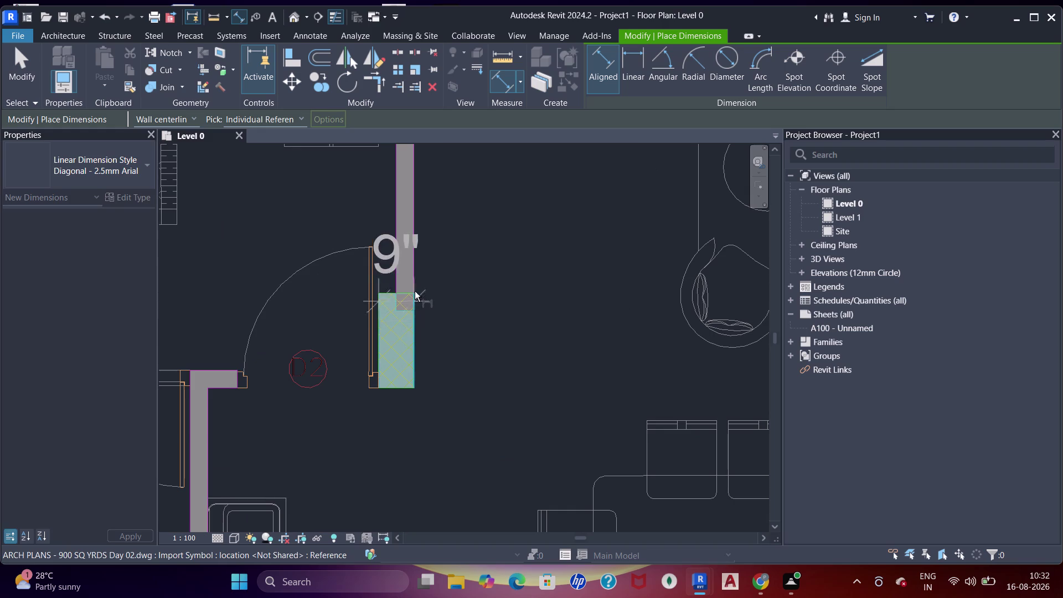
scroll(down, 3)
middle_drag(393, 313, 385, 390)
key(Escape)
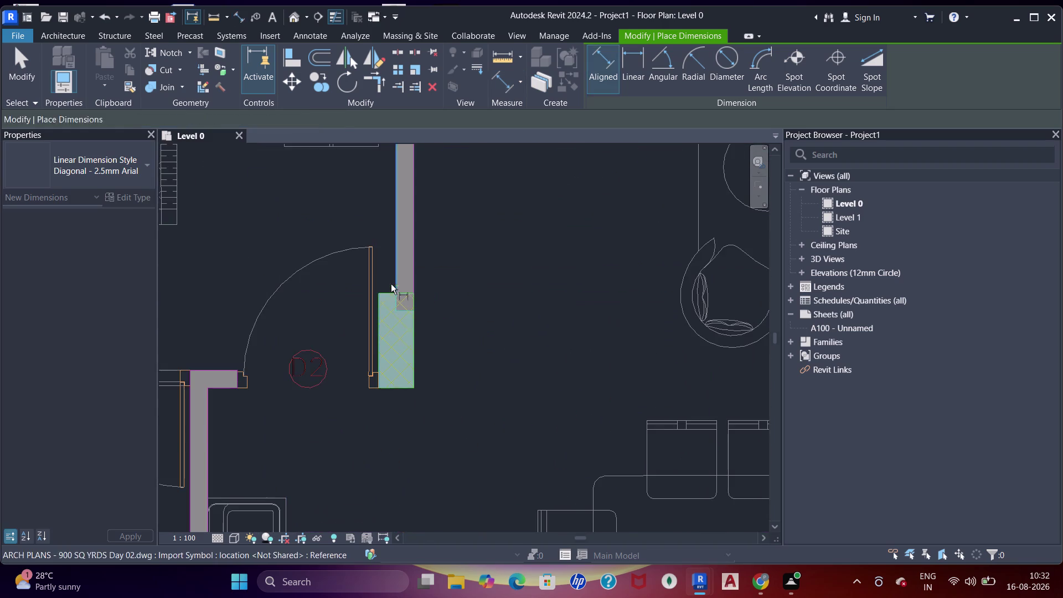
Measure the column near the balcony chairs, then return to the apartment layout.
scroll(down, 3)
middle_drag(402, 245, 383, 404)
scroll(up, 3)
scroll(up, 3)
click(391, 351)
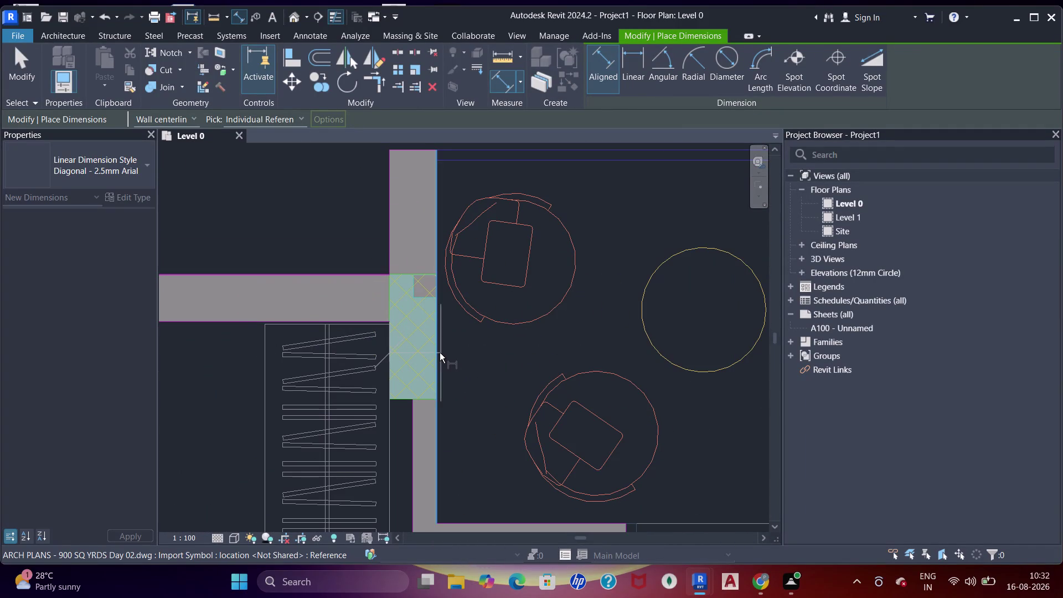
click(440, 353)
scroll(down, 3)
scroll(up, 3)
middle_drag(433, 388, 411, 298)
key(Escape)
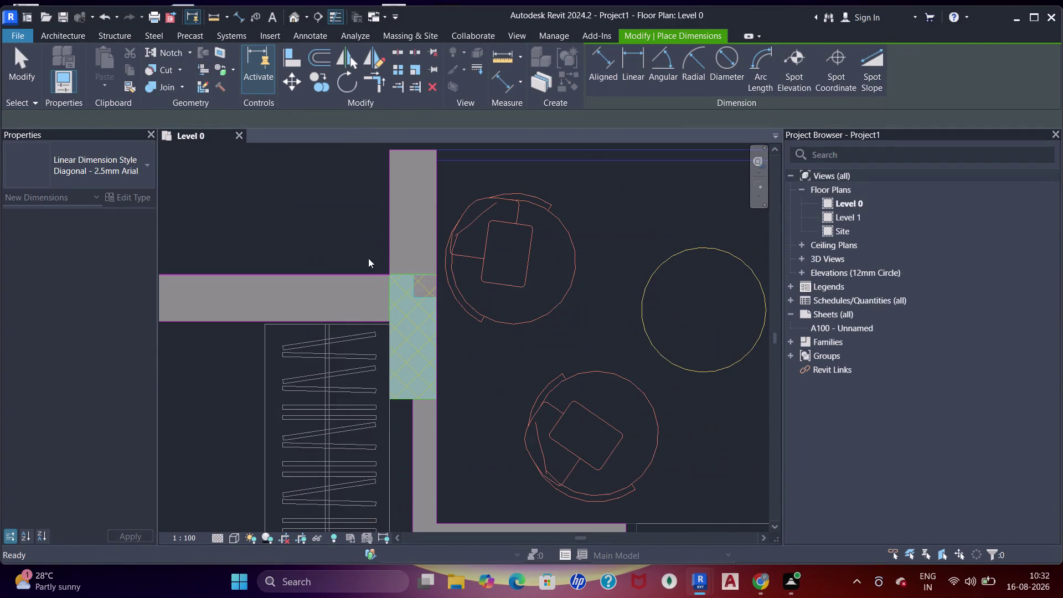
scroll(down, 3)
middle_drag(486, 311, 414, 285)
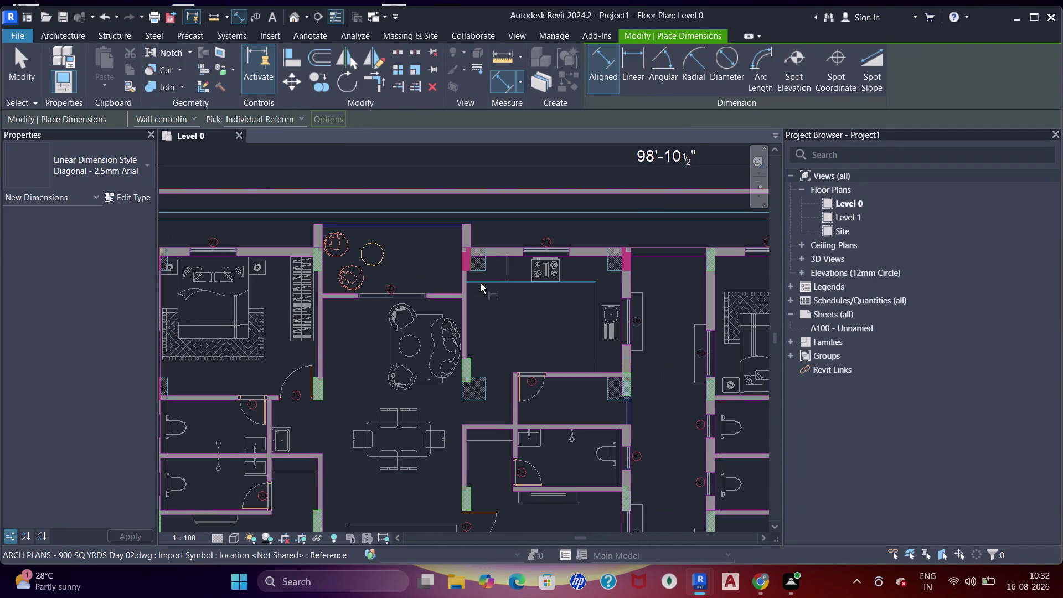
Measure the corner column, reading 2'-0", and discard the dimension.
scroll(up, 3)
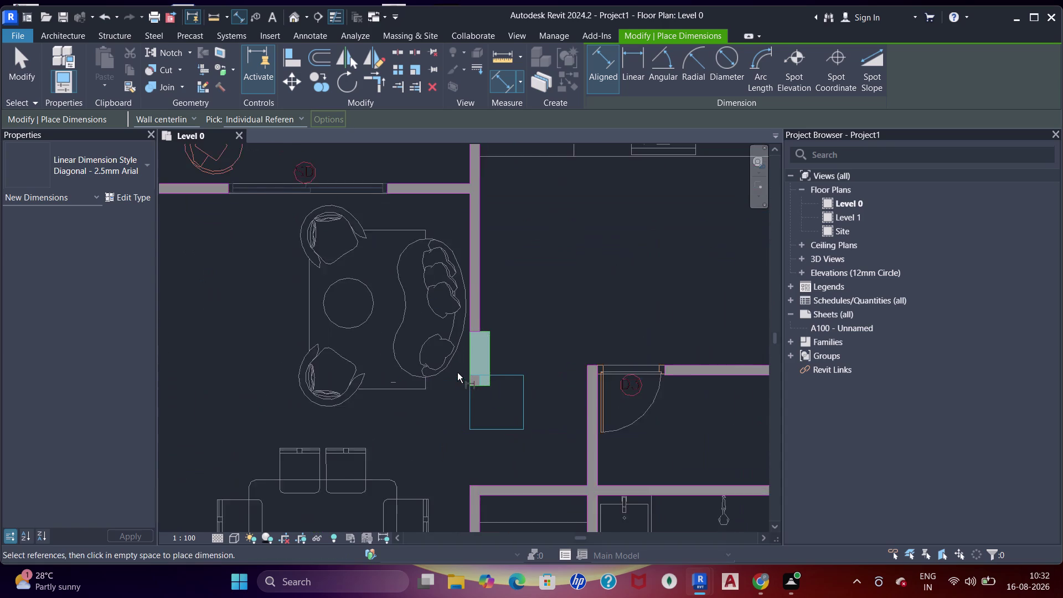
click(472, 401)
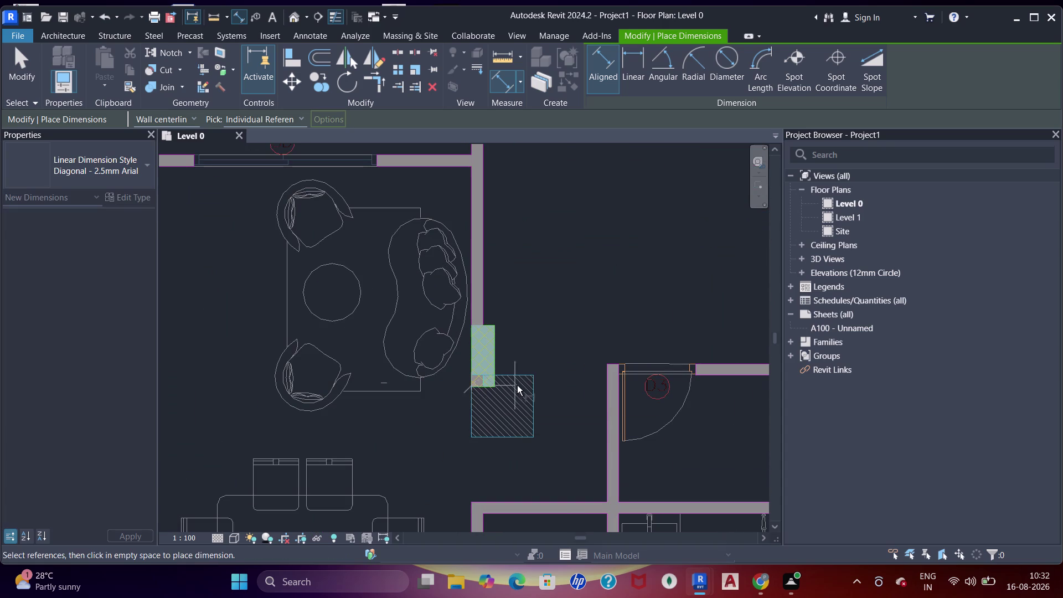
click(535, 403)
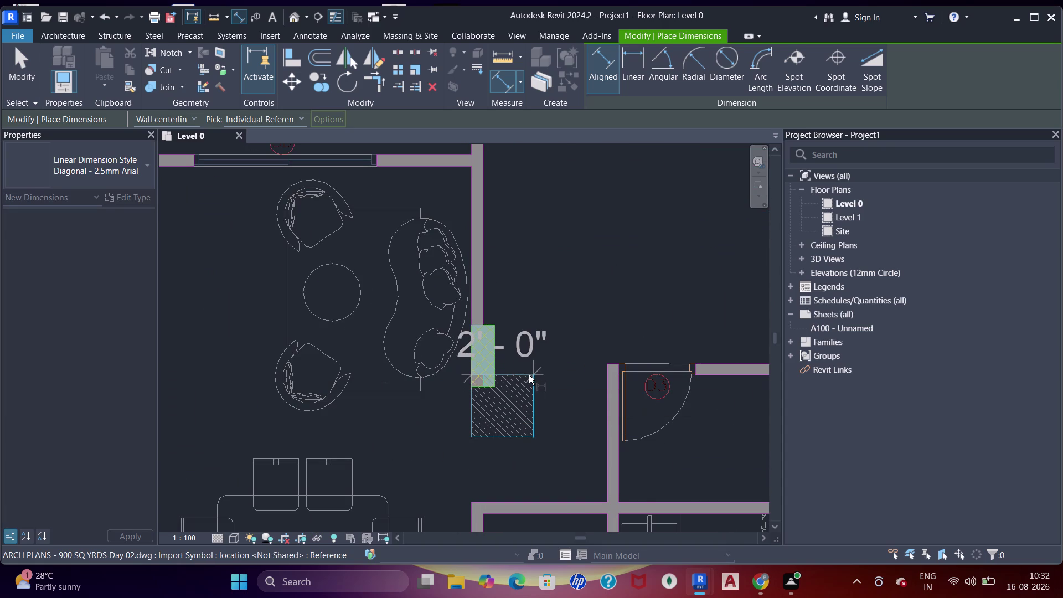
key(Escape)
scroll(down, 3)
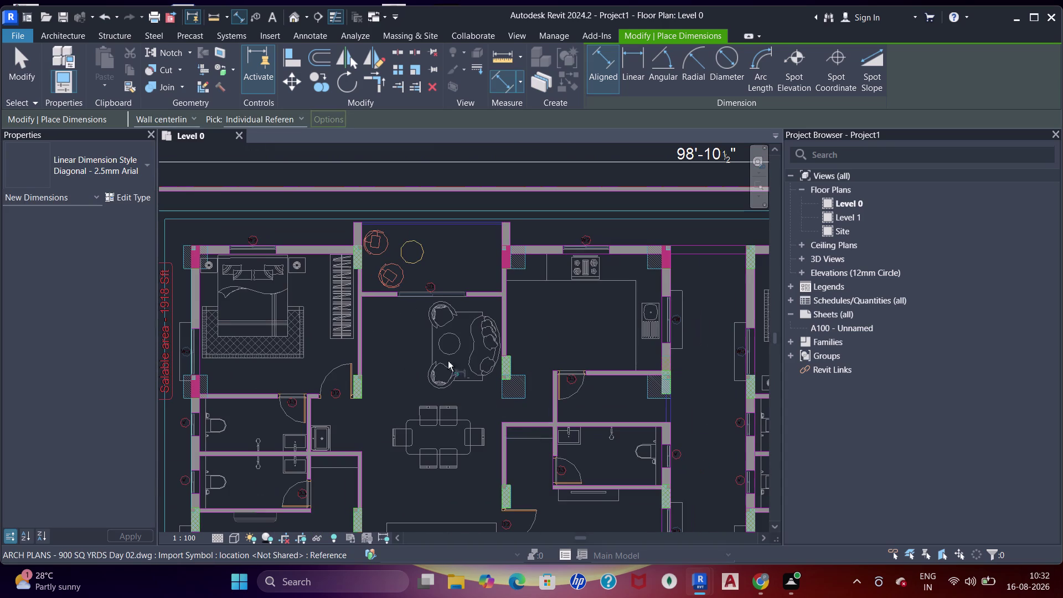
middle_drag(442, 358, 415, 344)
Pan past the lift and bedrooms and measure the column by the bedroom wardrobe.
middle_drag(654, 482, 533, 366)
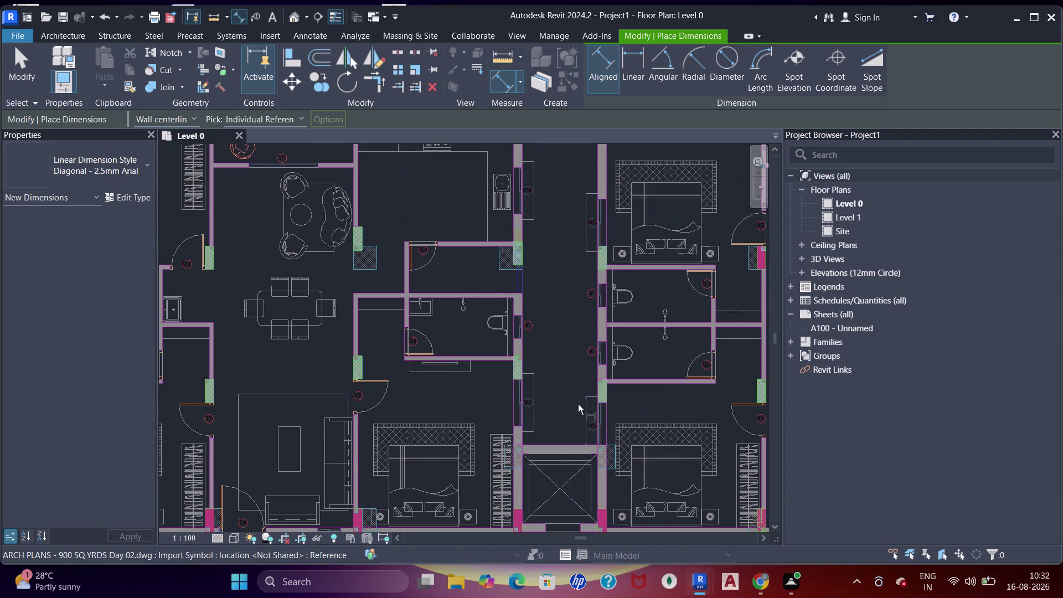
middle_drag(654, 433, 592, 367)
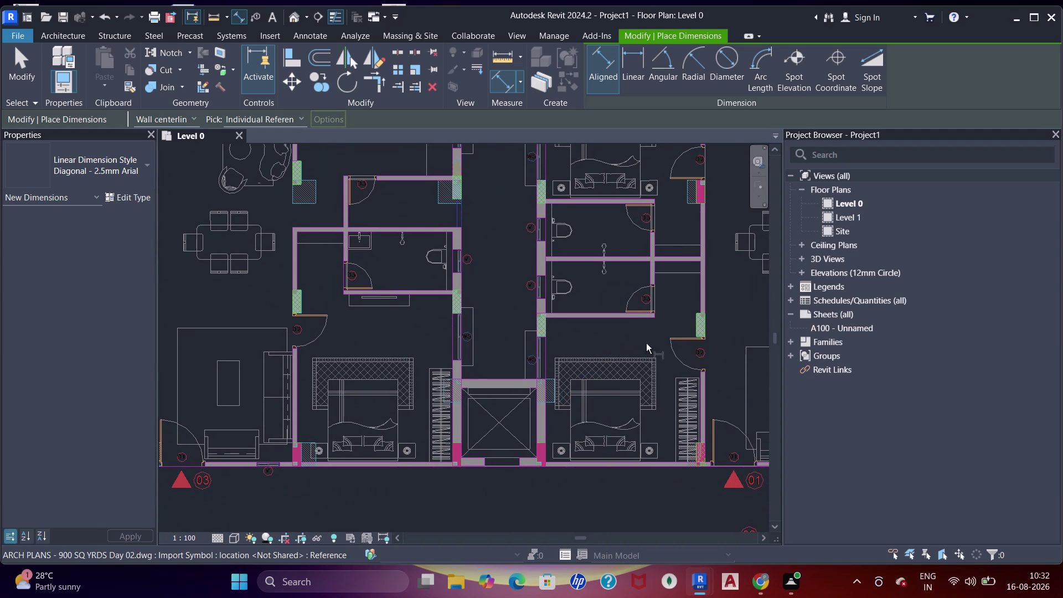
middle_drag(703, 378, 569, 311)
middle_drag(687, 389, 530, 345)
middle_drag(662, 333, 640, 369)
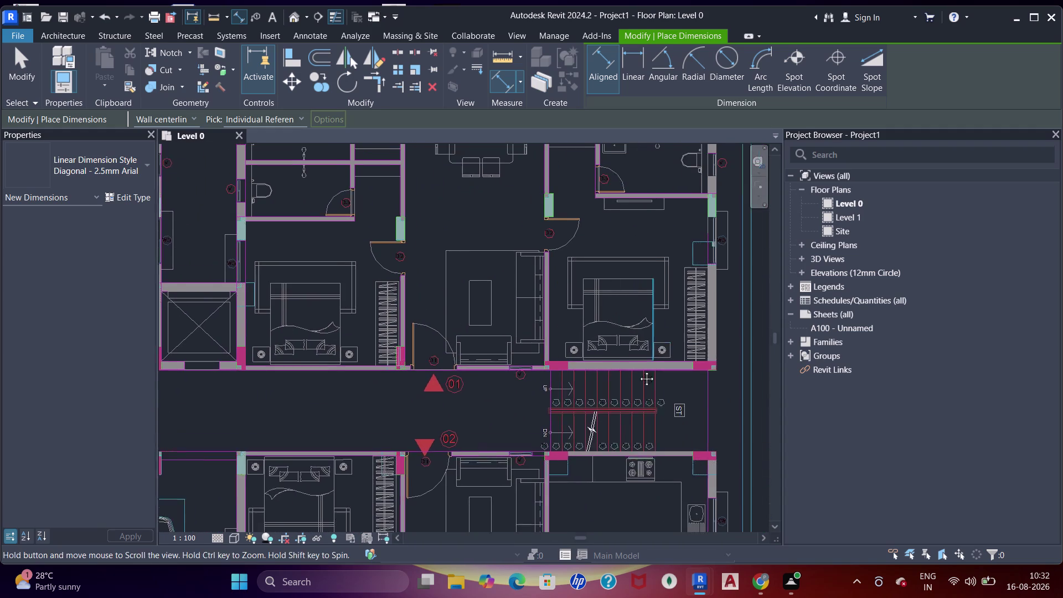
middle_drag(640, 369, 638, 372)
middle_drag(670, 338, 661, 405)
scroll(up, 3)
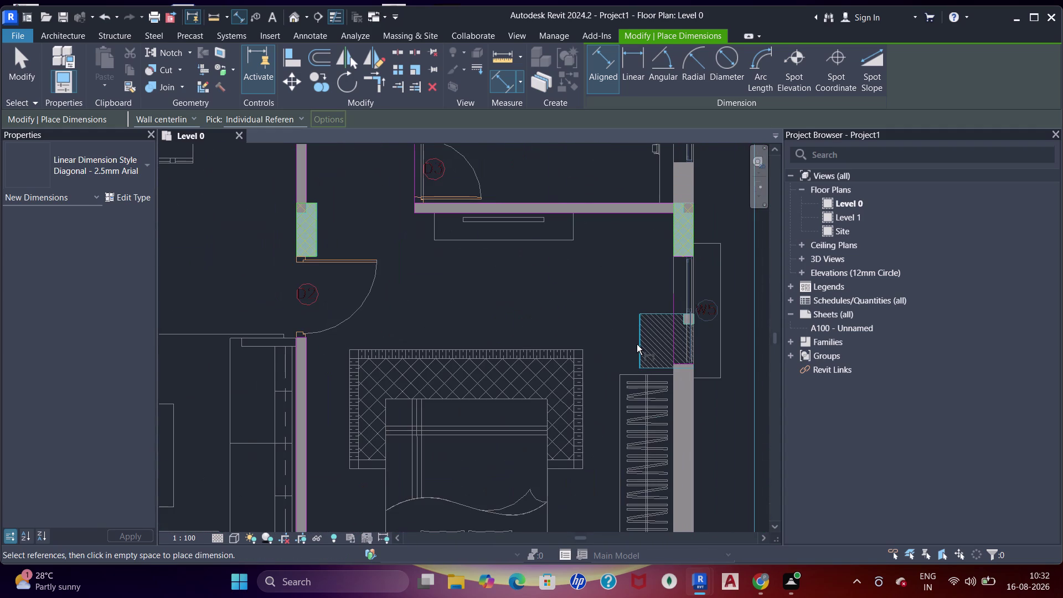
click(637, 344)
click(691, 344)
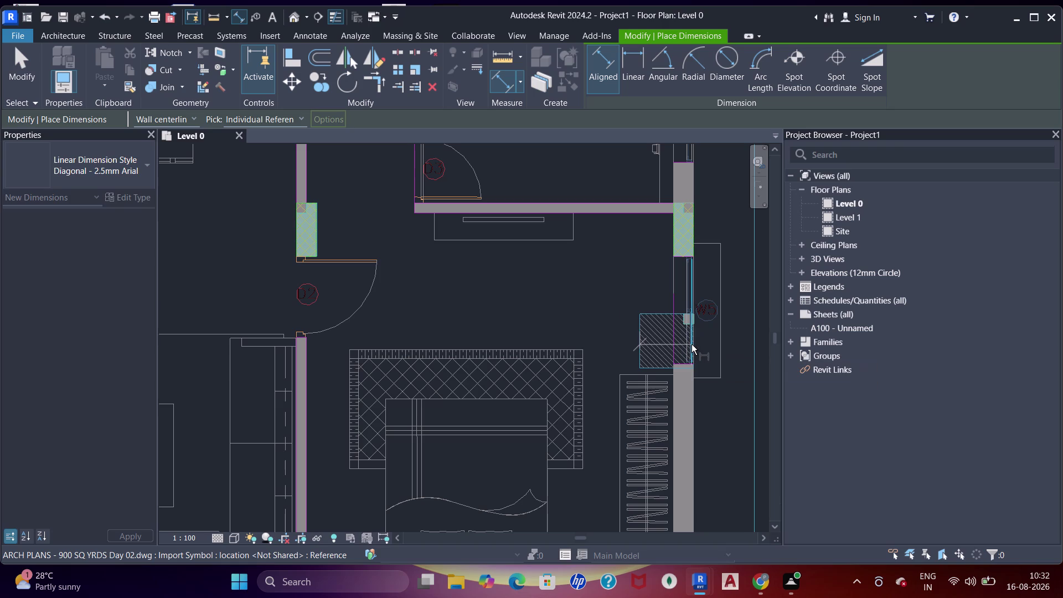
key(Escape)
Measure a column edge's offset from the wall, then cancel it.
scroll(up, 3)
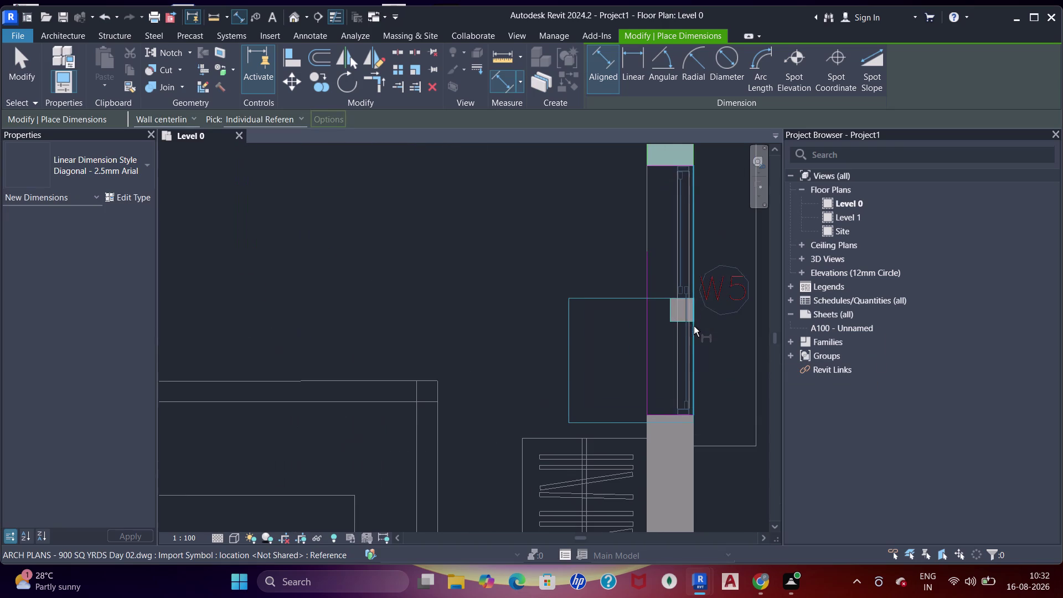
scroll(up, 3)
click(696, 323)
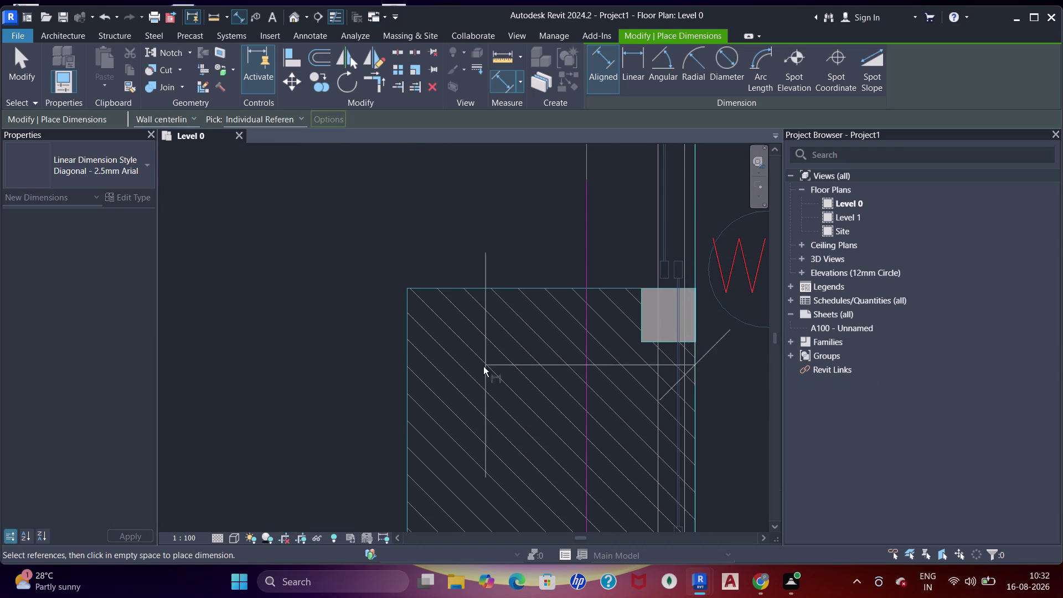
click(410, 417)
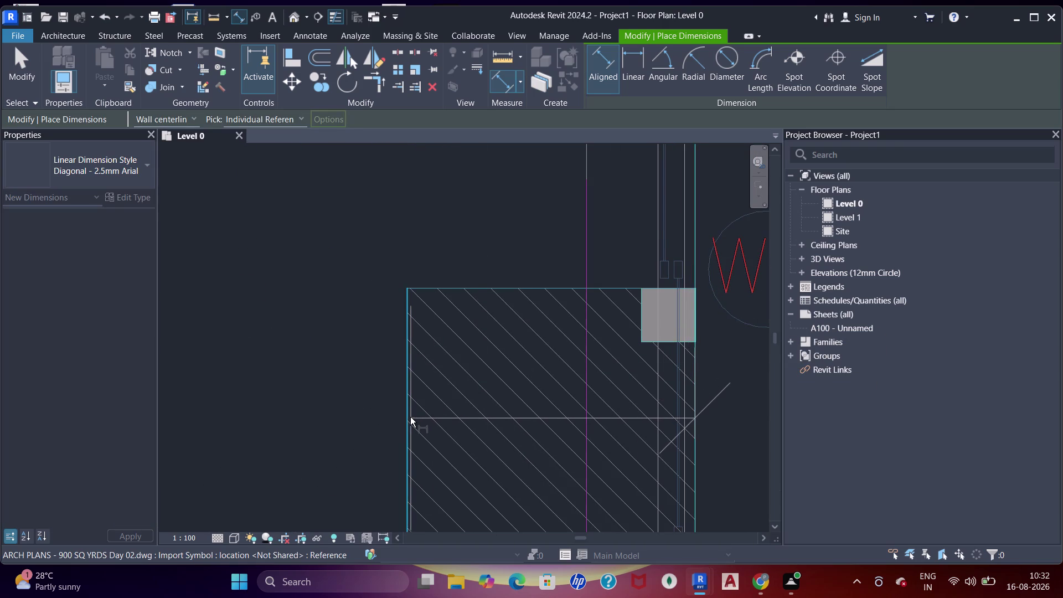
scroll(down, 3)
middle_drag(411, 363, 472, 308)
key(Escape)
Check another column's position against the wall at the next corner.
scroll(down, 3)
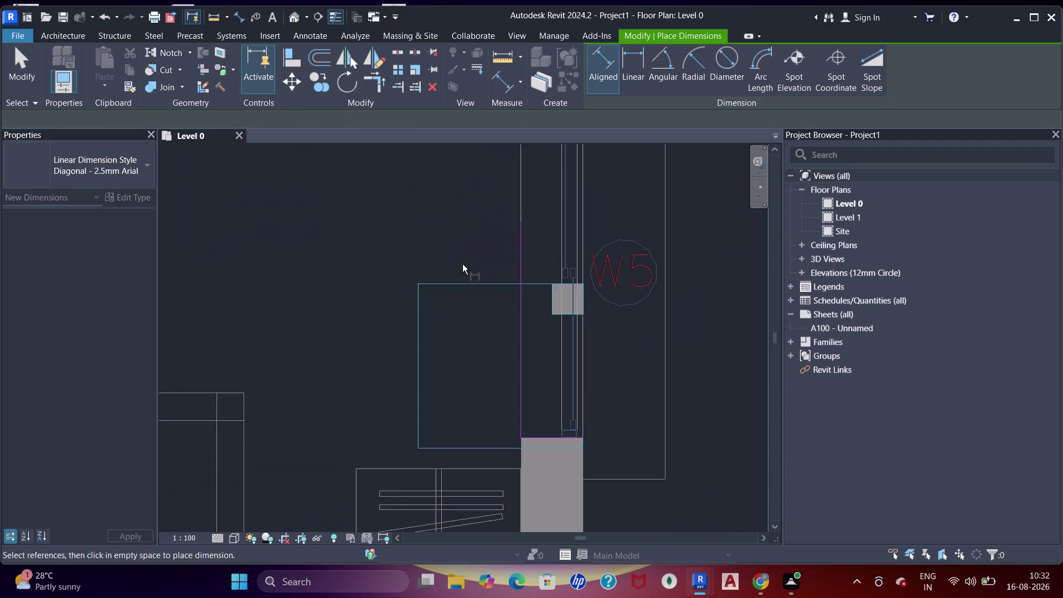
scroll(down, 3)
middle_drag(473, 227, 511, 355)
middle_drag(506, 268, 522, 388)
scroll(up, 3)
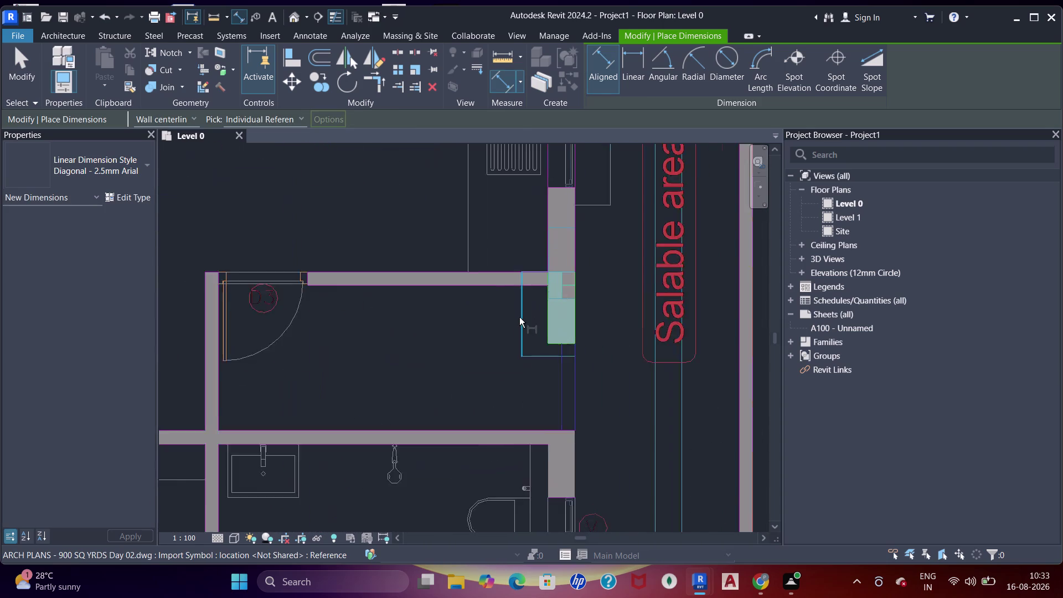
scroll(up, 3)
click(519, 324)
click(620, 341)
scroll(down, 3)
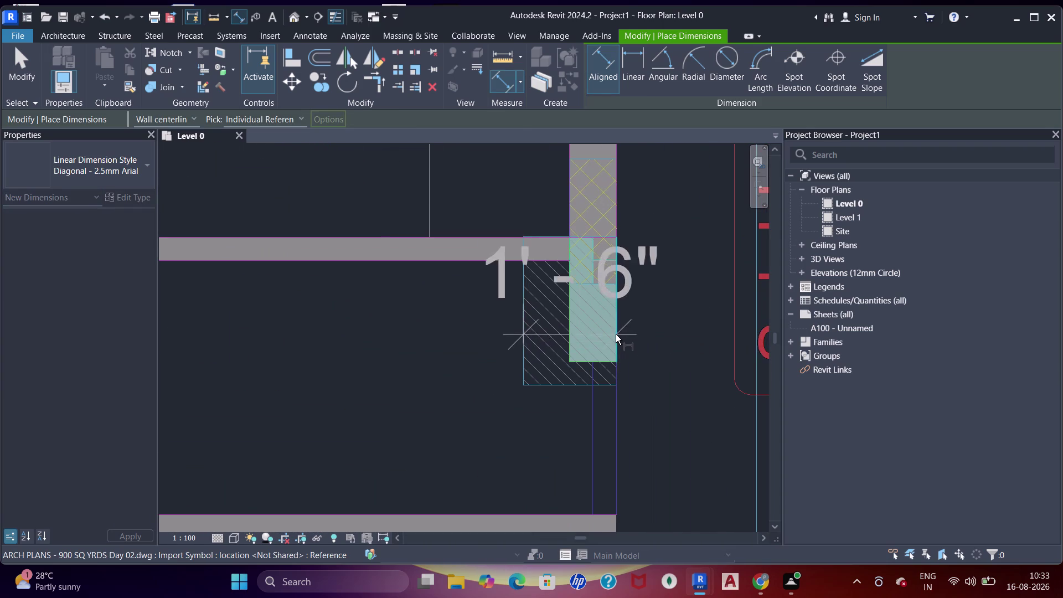
scroll(down, 3)
middle_drag(608, 347, 608, 395)
key(Escape)
Pan down to the parking area, then back to the top-left bedroom corner.
scroll(down, 3)
middle_drag(548, 279, 546, 331)
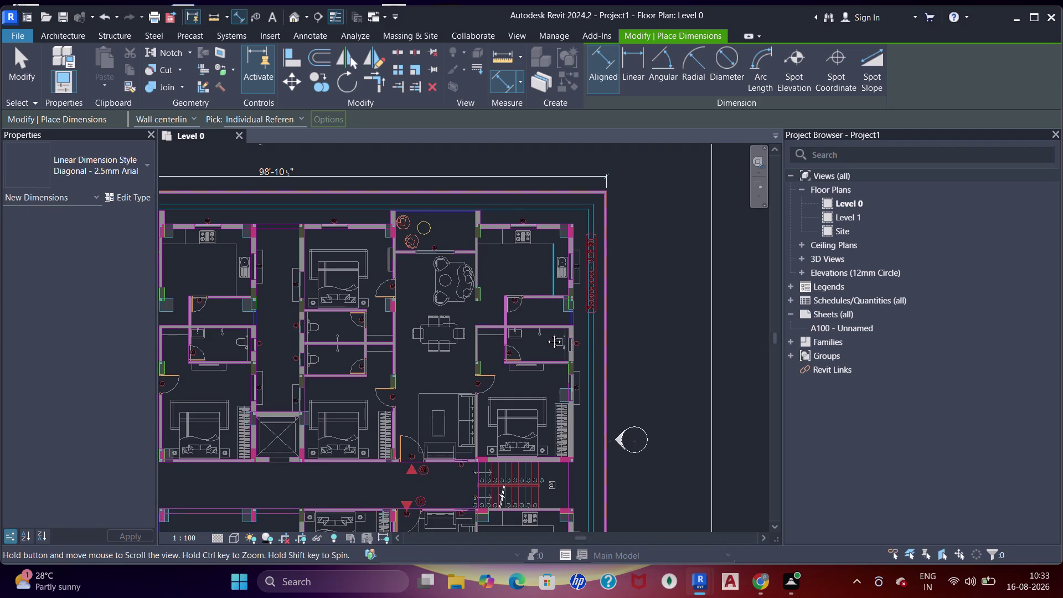
middle_drag(546, 330, 545, 338)
scroll(up, 3)
scroll(down, 3)
middle_drag(559, 383, 550, 330)
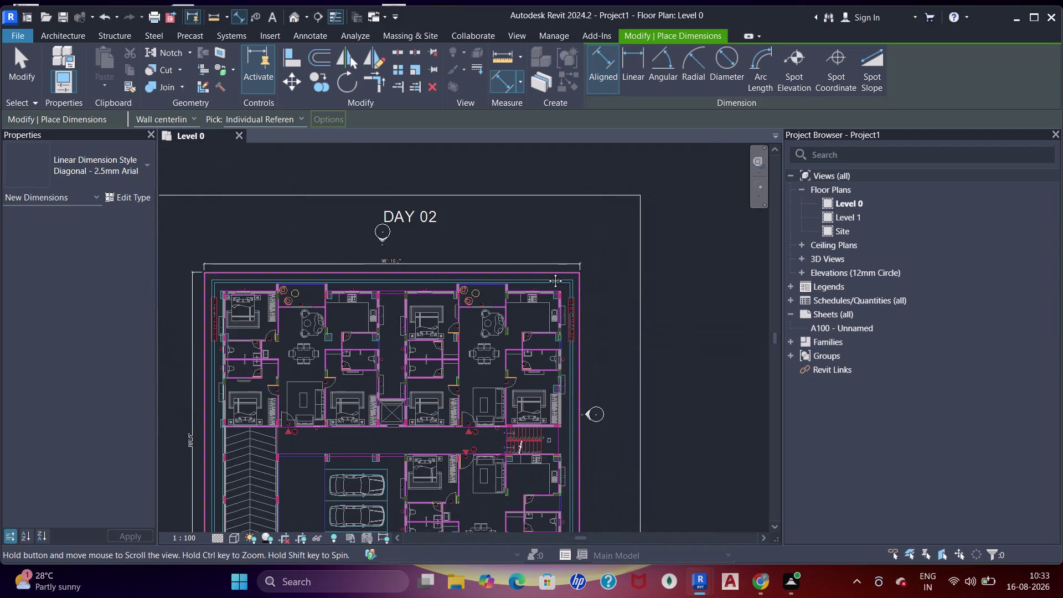
middle_drag(550, 330, 548, 246)
middle_drag(551, 367, 564, 286)
middle_drag(561, 375, 563, 384)
scroll(up, 3)
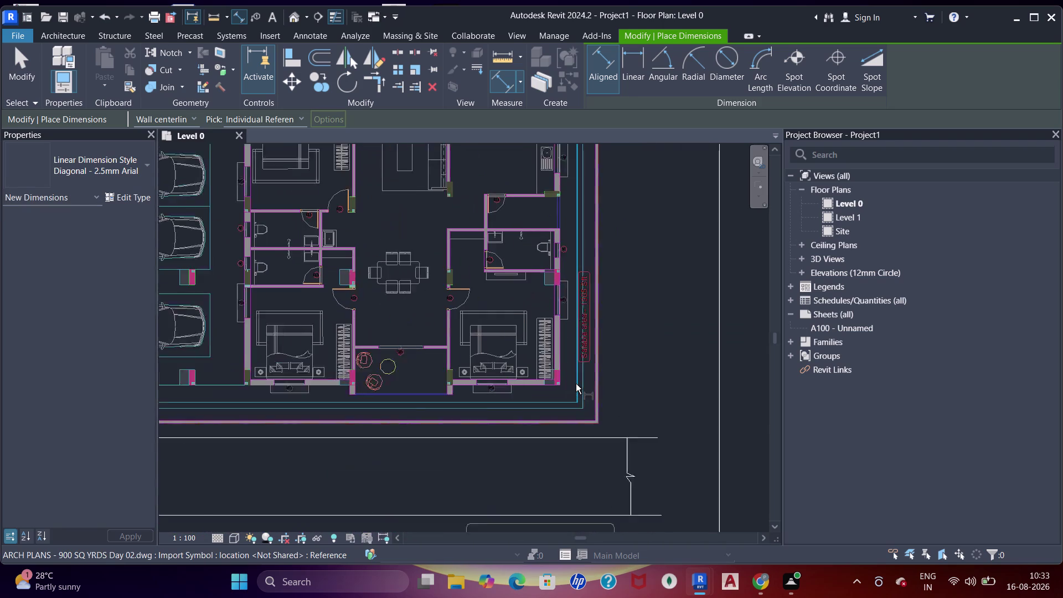
scroll(up, 3)
scroll(down, 3)
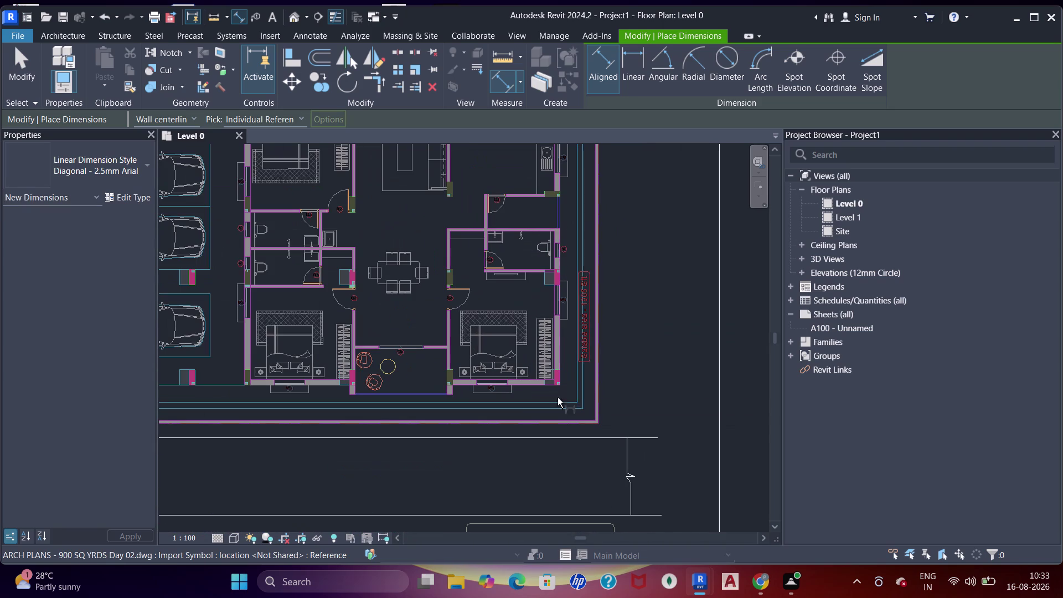
middle_drag(366, 397, 629, 363)
scroll(down, 3)
middle_drag(491, 357, 499, 344)
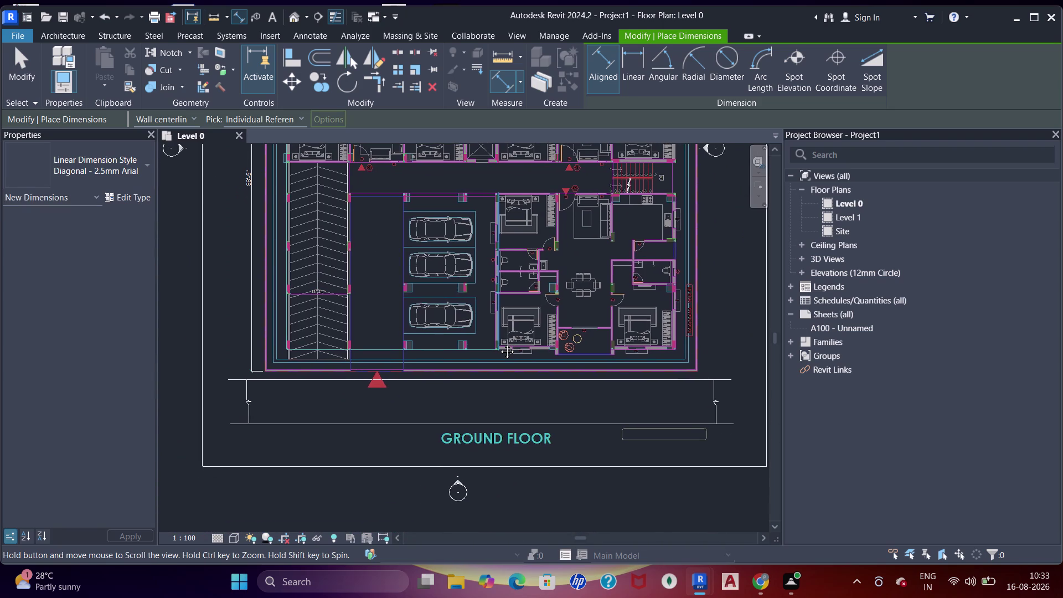
middle_drag(499, 344, 509, 413)
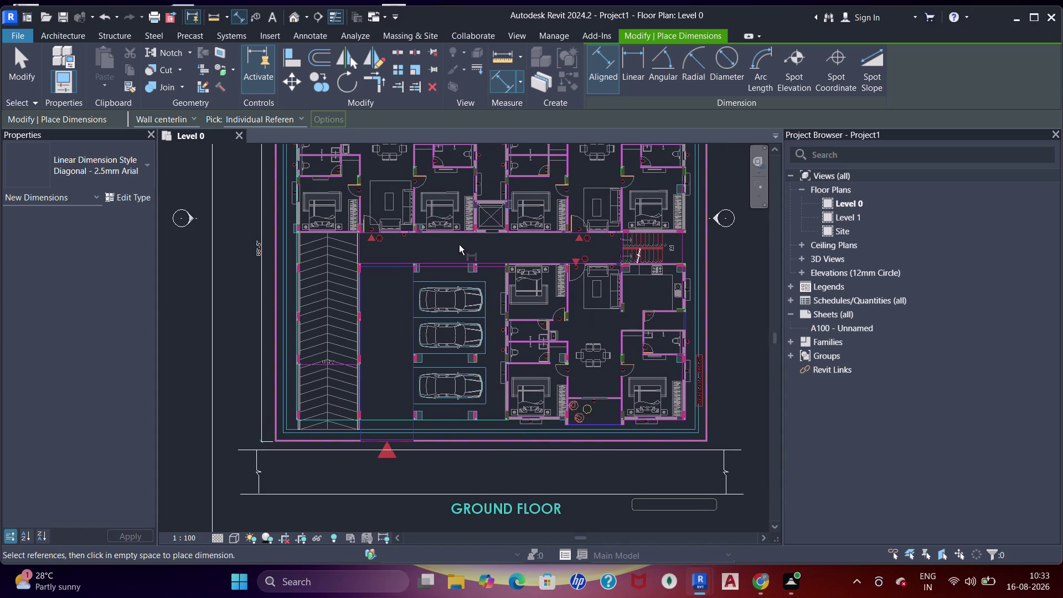
middle_drag(469, 252, 488, 398)
middle_click(489, 401)
scroll(up, 3)
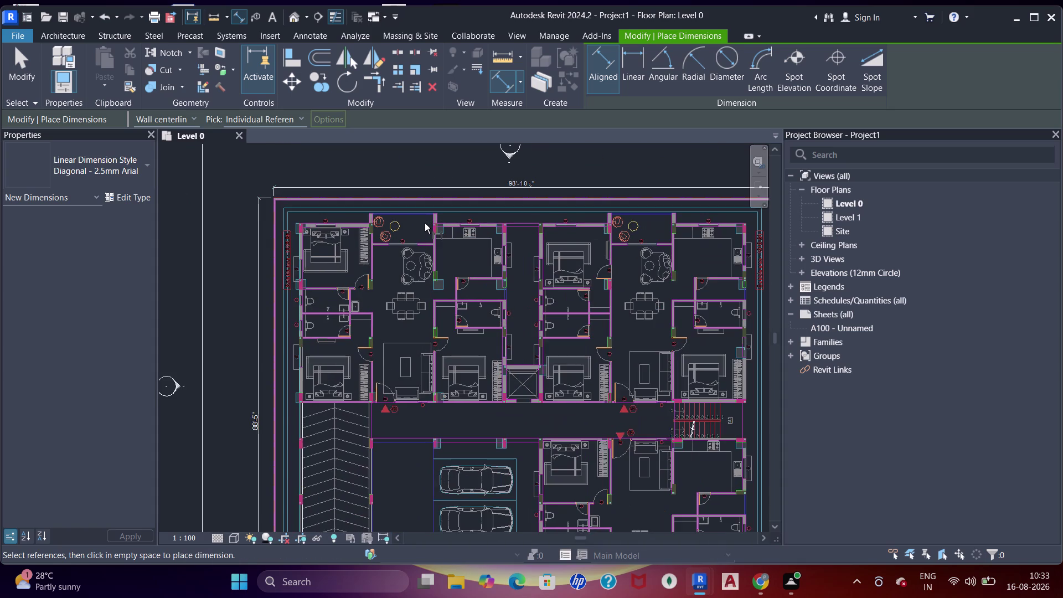
scroll(up, 3)
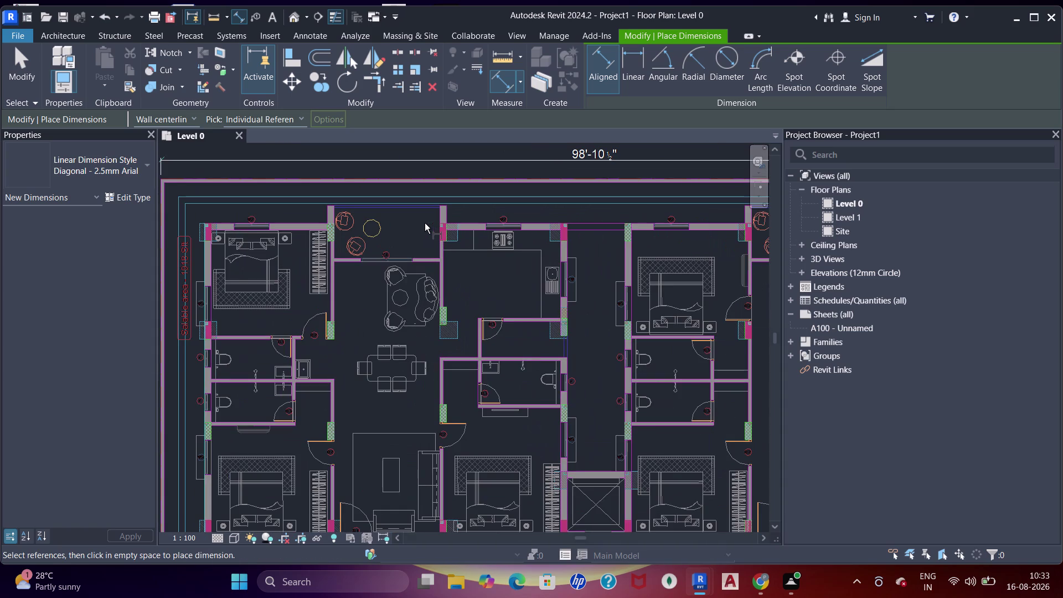
scroll(up, 3)
middle_drag(200, 248, 268, 292)
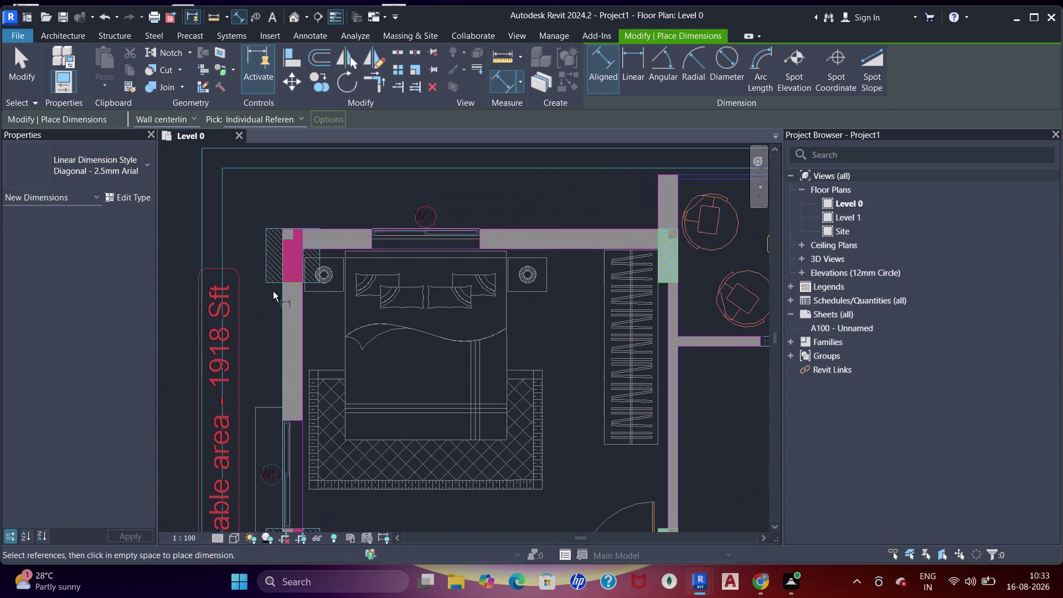
Exit the Aligned Dimension command without keeping any dimensions.
key(Escape)
key(Escape)
key(Escape)
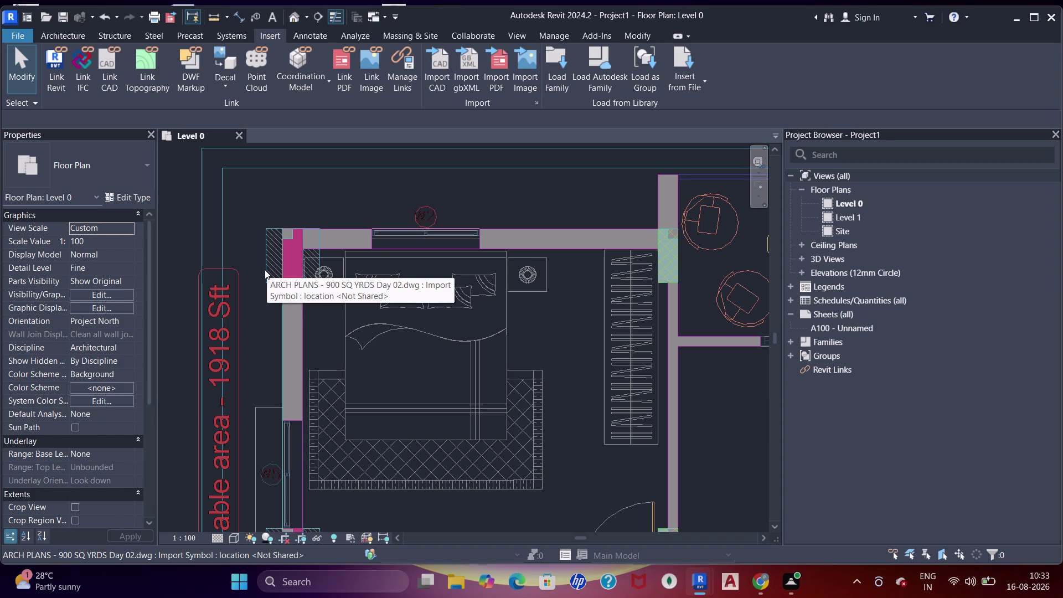
scroll(down, 3)
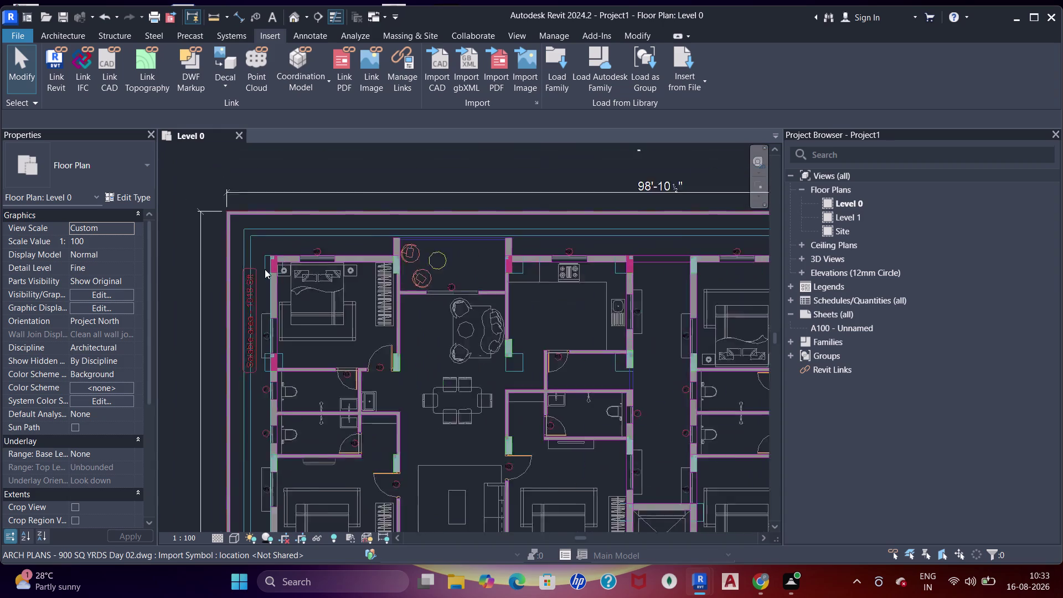
scroll(up, 3)
scroll(down, 3)
scroll(up, 3)
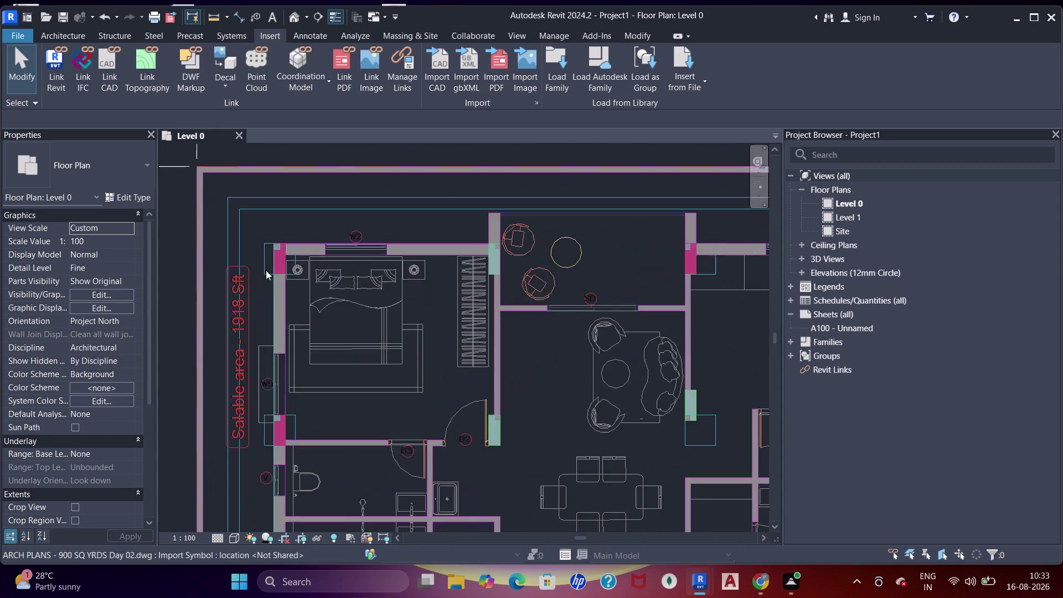
scroll(down, 3)
scroll(up, 3)
key(Escape)
key(Escape)
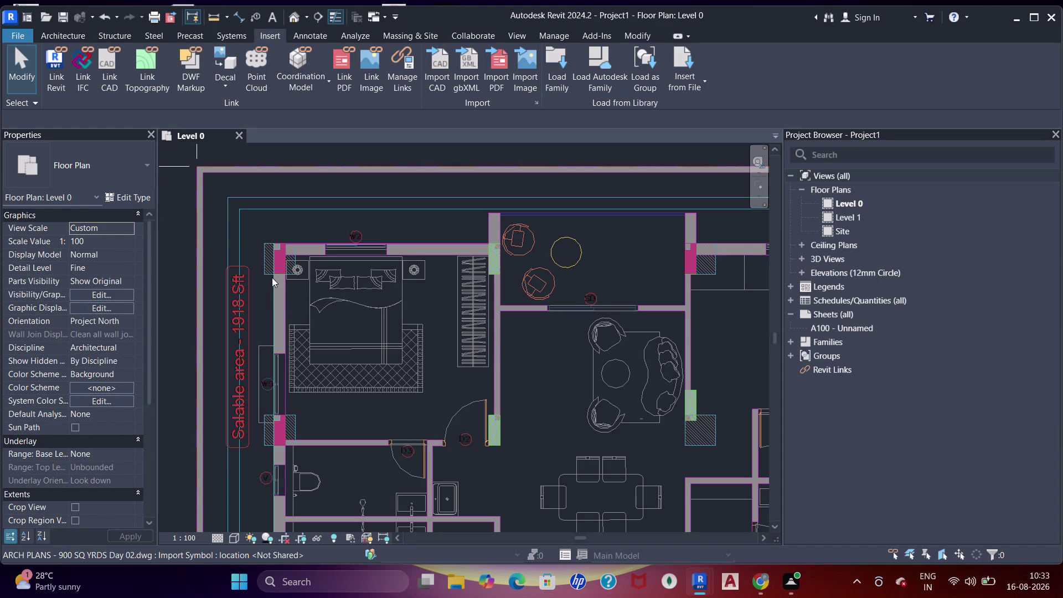
Start the Structural Column tool (CL) loaded with the UC305x305x97 universal column.
key(c)
key(n)
key(Escape)
key(Escape)
text(CL)
scroll(up, 3)
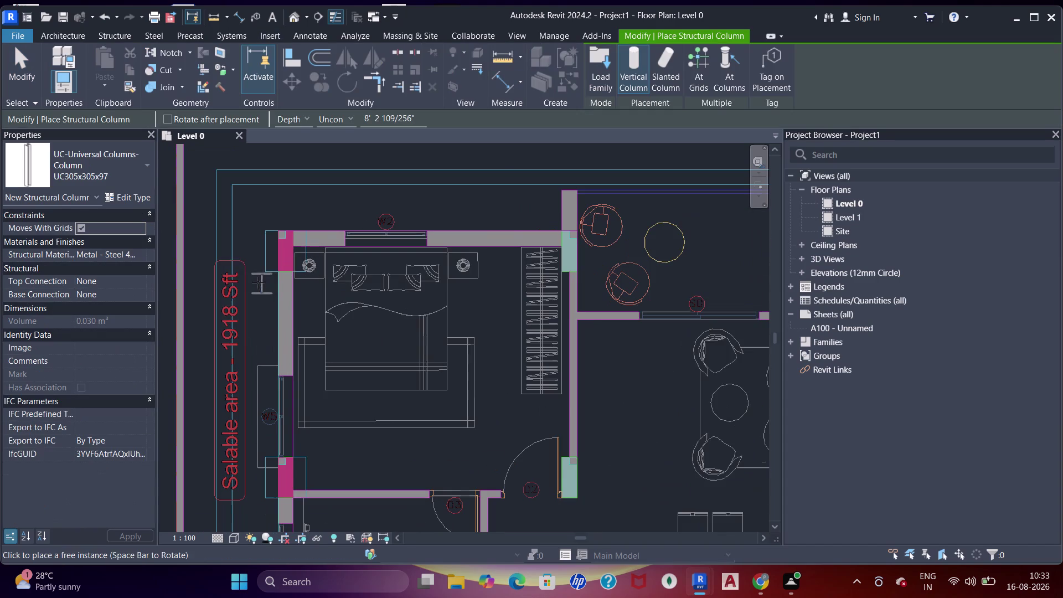
In Load Family, browse C: > ProgramData > Autodesk > RVT 2024 > Libraries > English-Imperial > US.
click(96, 153)
key(Escape)
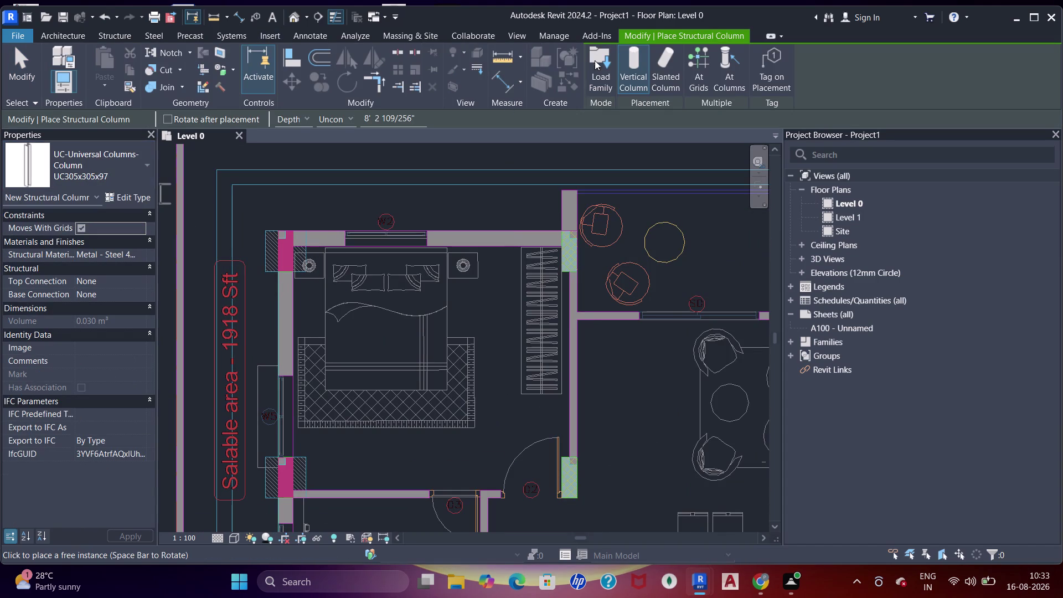
click(600, 52)
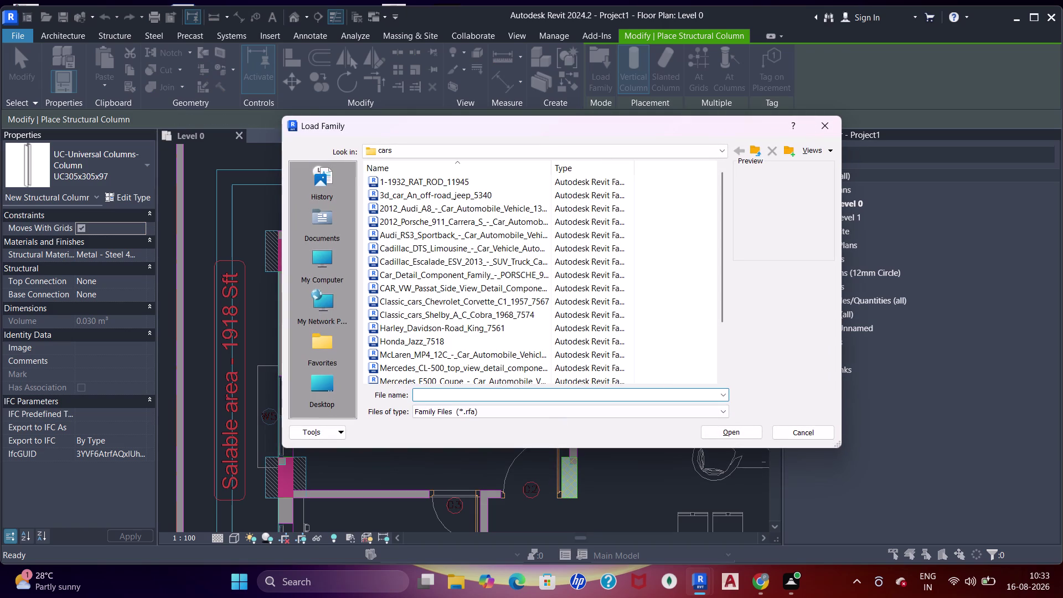
click(620, 149)
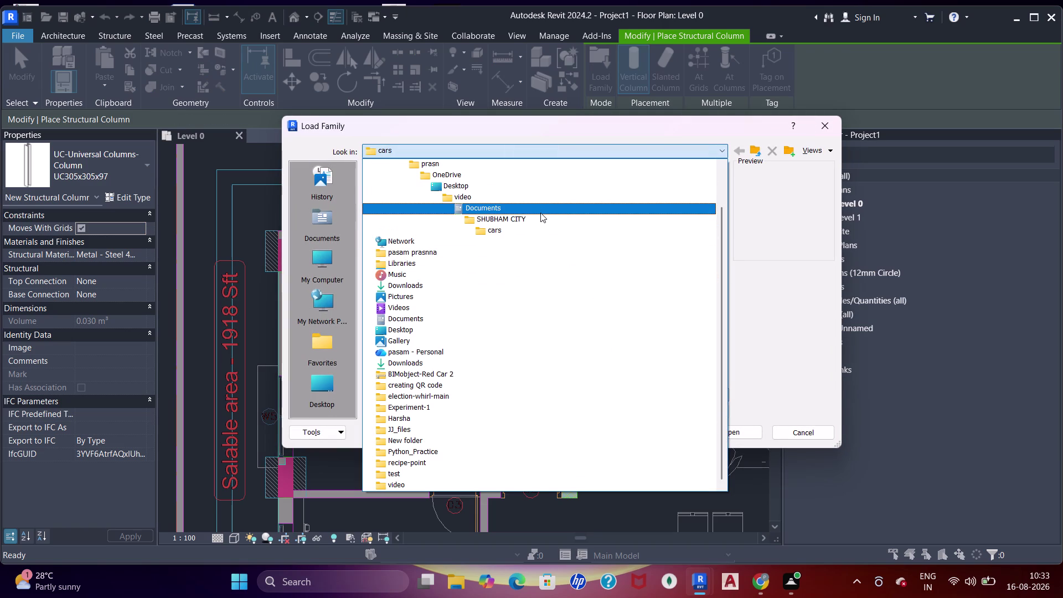
scroll(up, 3)
click(484, 176)
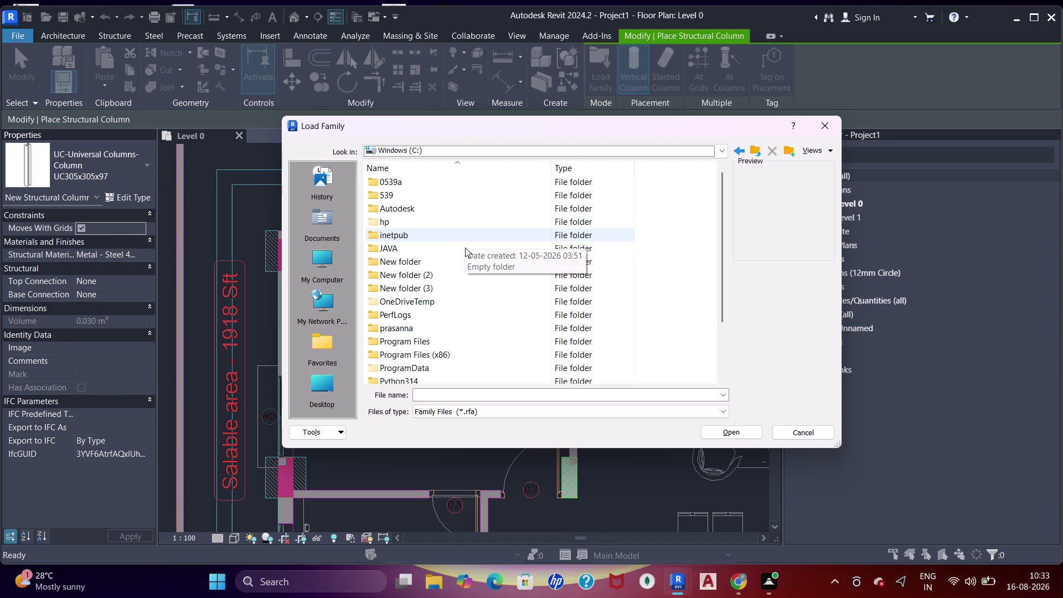
scroll(down, 3)
double_click(461, 299)
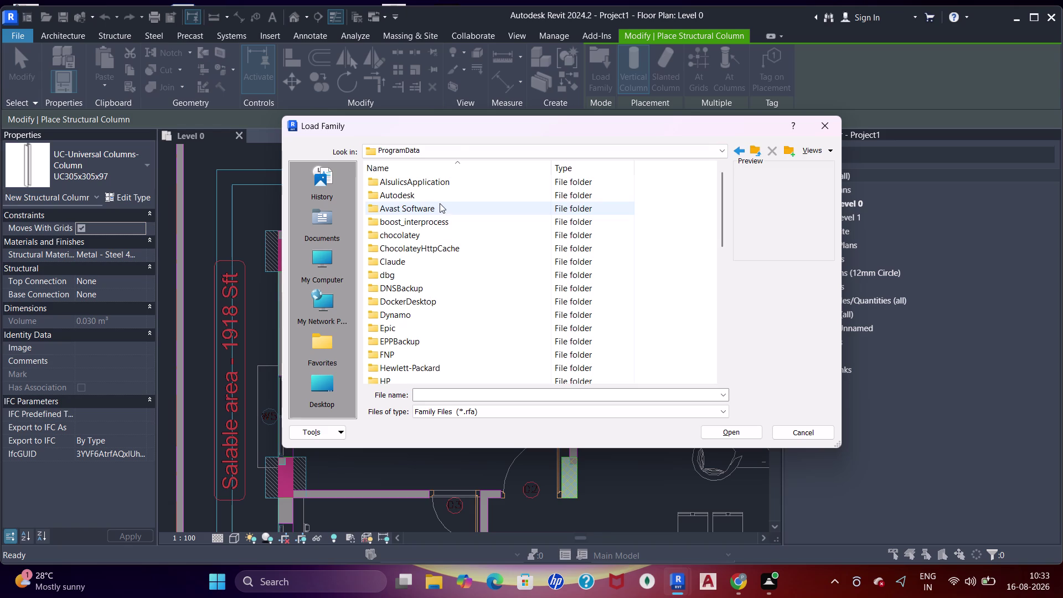
double_click(436, 200)
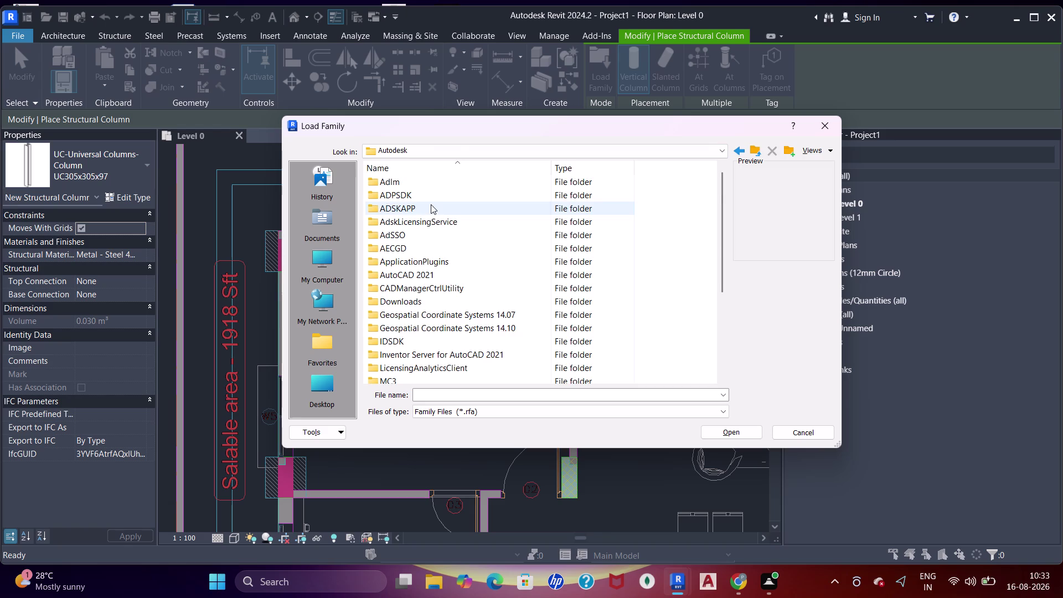
scroll(down, 3)
double_click(427, 329)
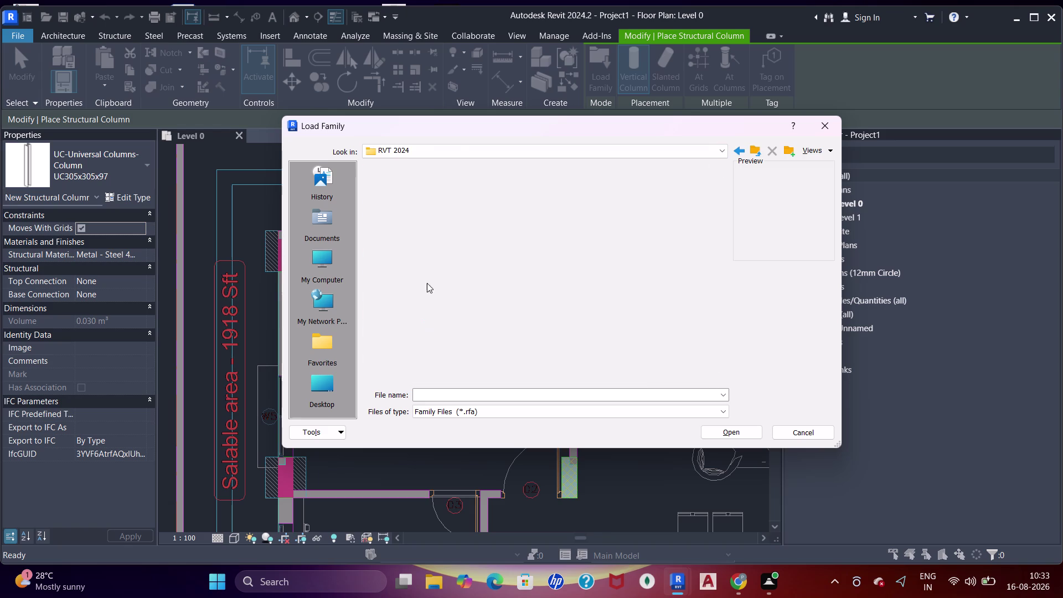
double_click(420, 236)
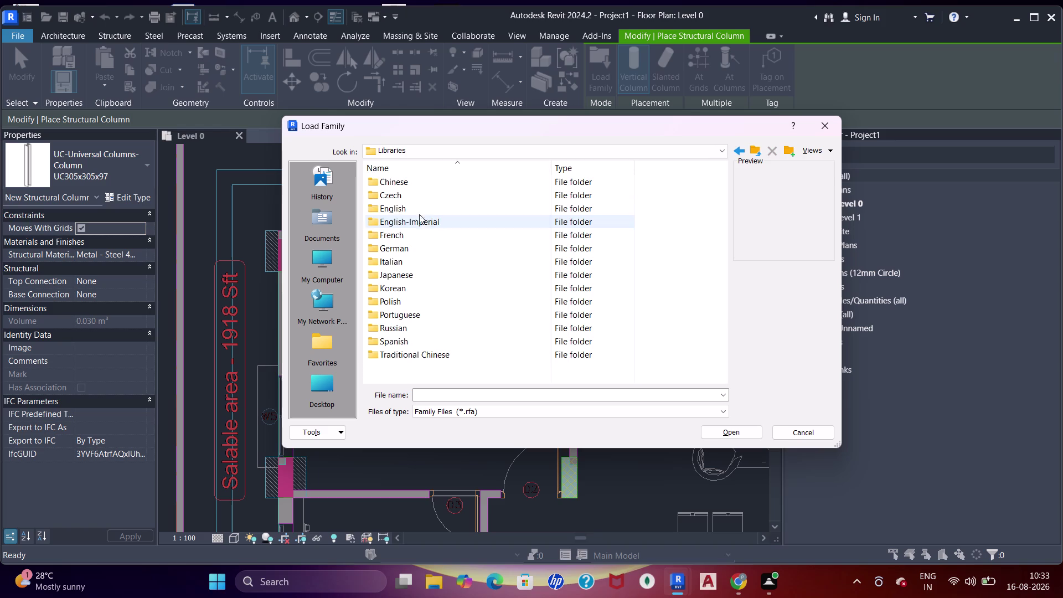
double_click(422, 222)
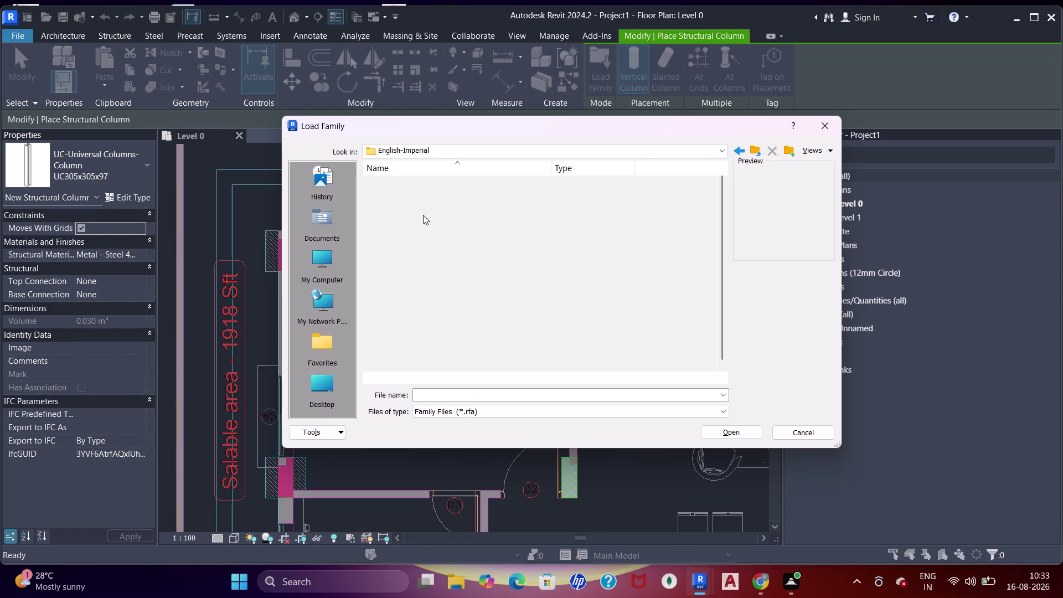
double_click(423, 182)
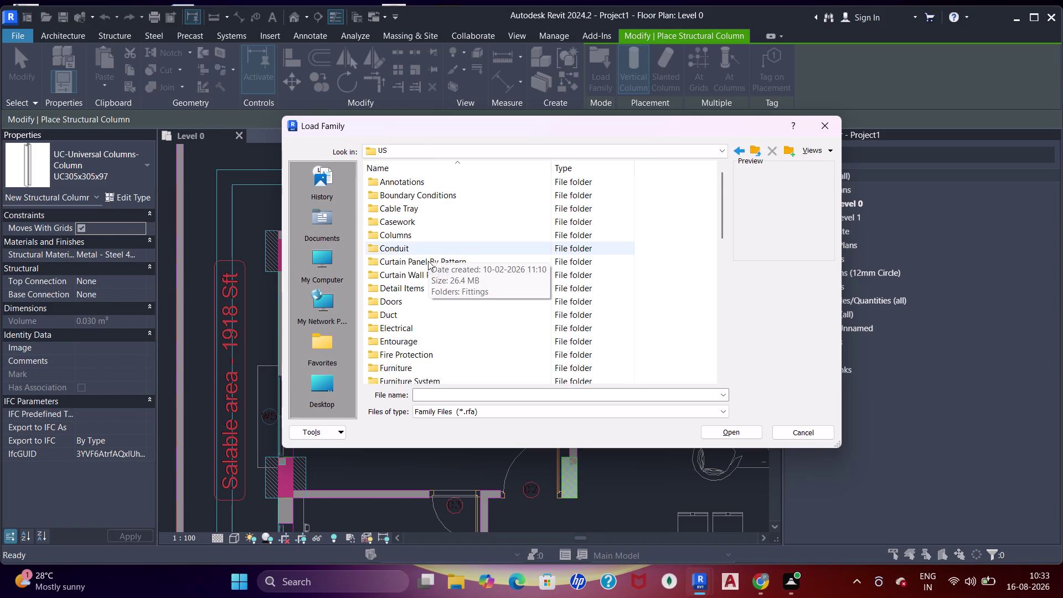
Load Concrete-Rectangular-Column.rfa from the Structural Columns > Concrete folder.
scroll(down, 3)
scroll(down, 3)
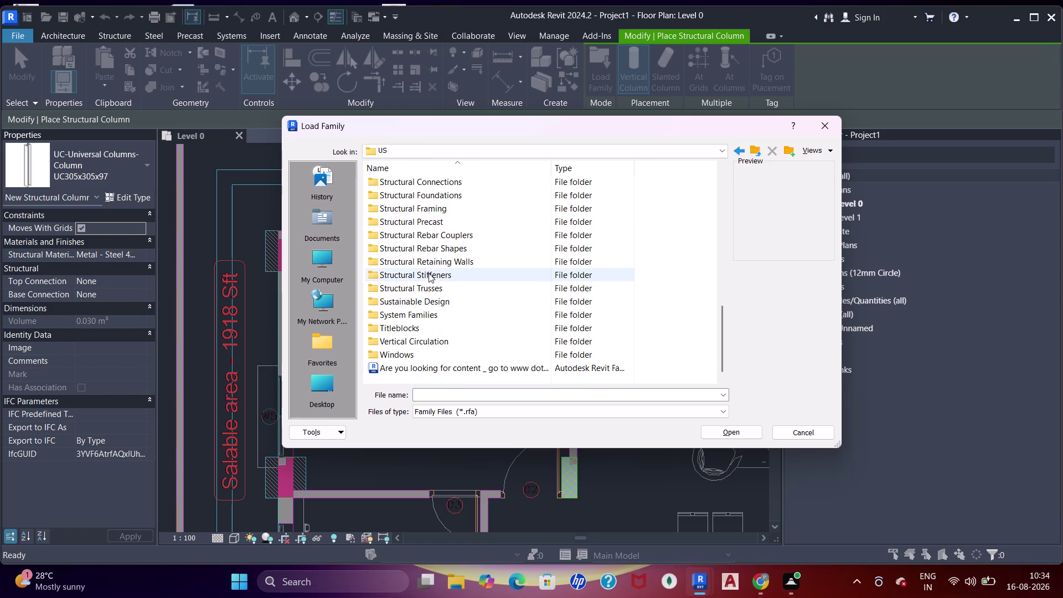
scroll(up, 3)
double_click(429, 214)
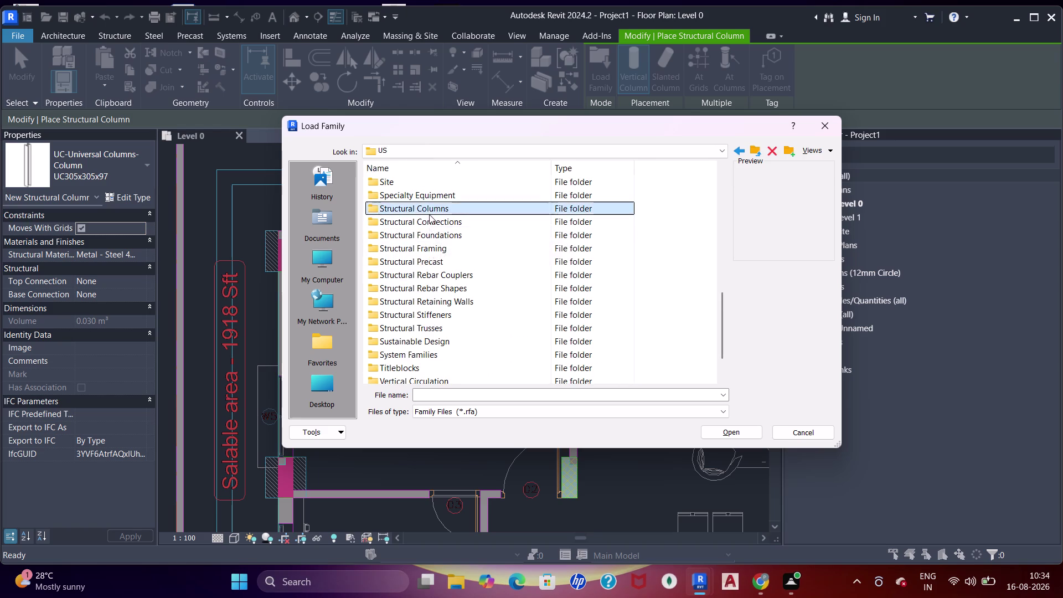
double_click(417, 182)
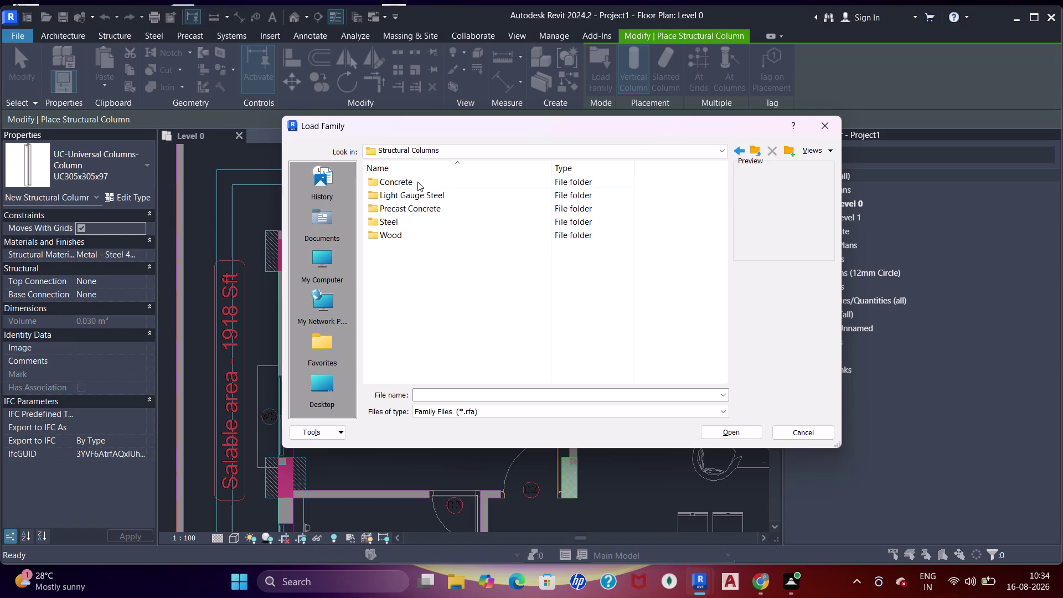
click(429, 186)
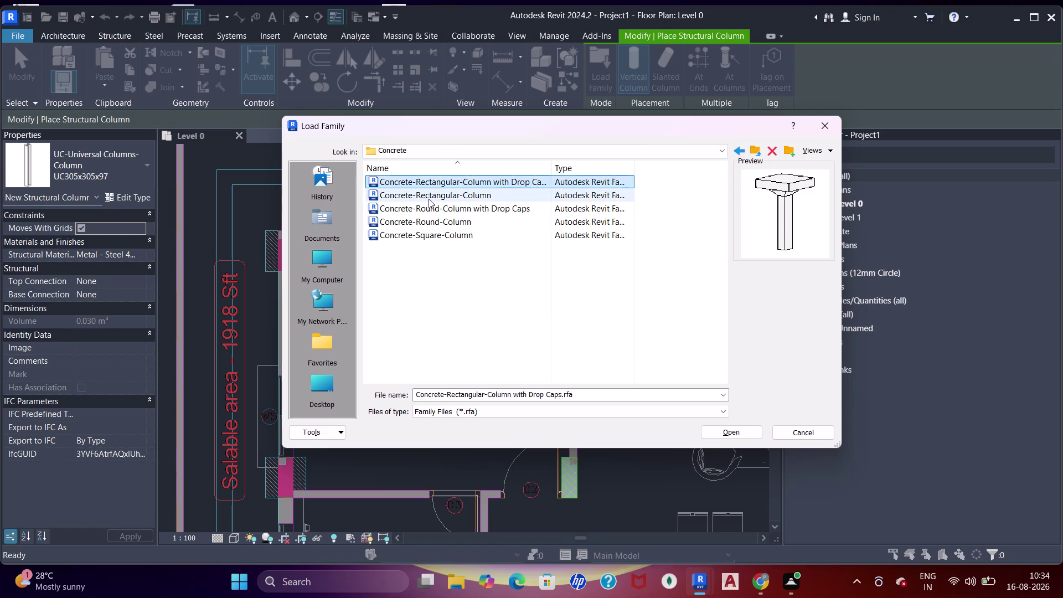
click(429, 199)
click(726, 426)
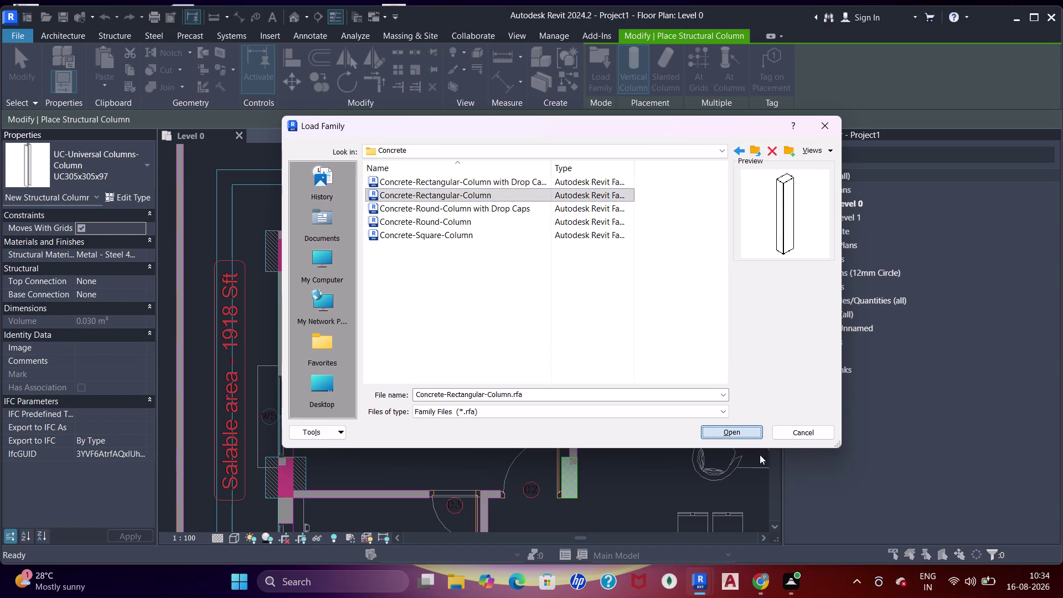
click(750, 434)
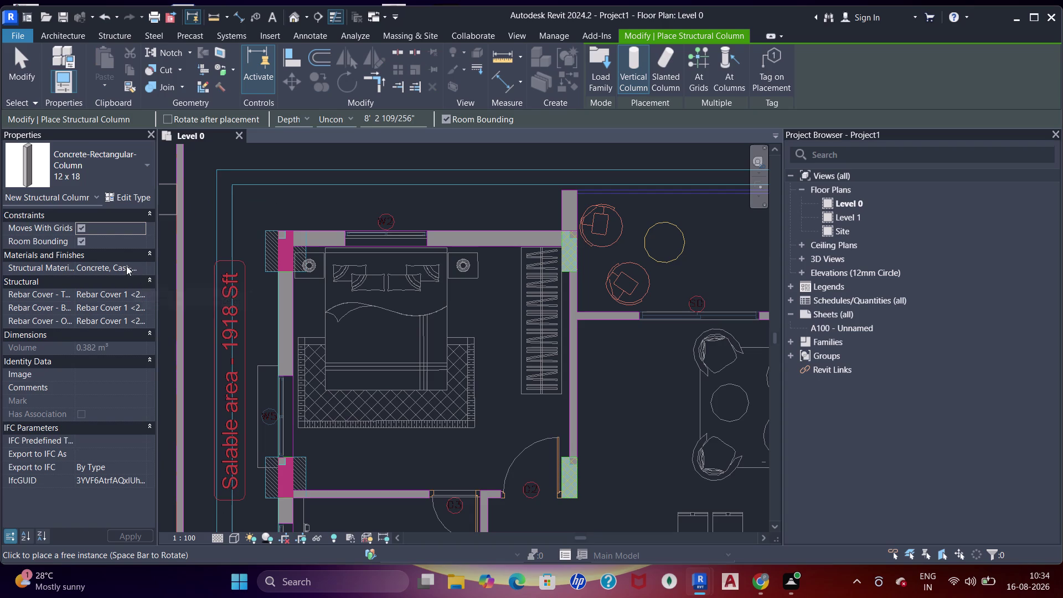
Duplicate the 12 x 18 column type as a new type named 2'*2'.
click(135, 192)
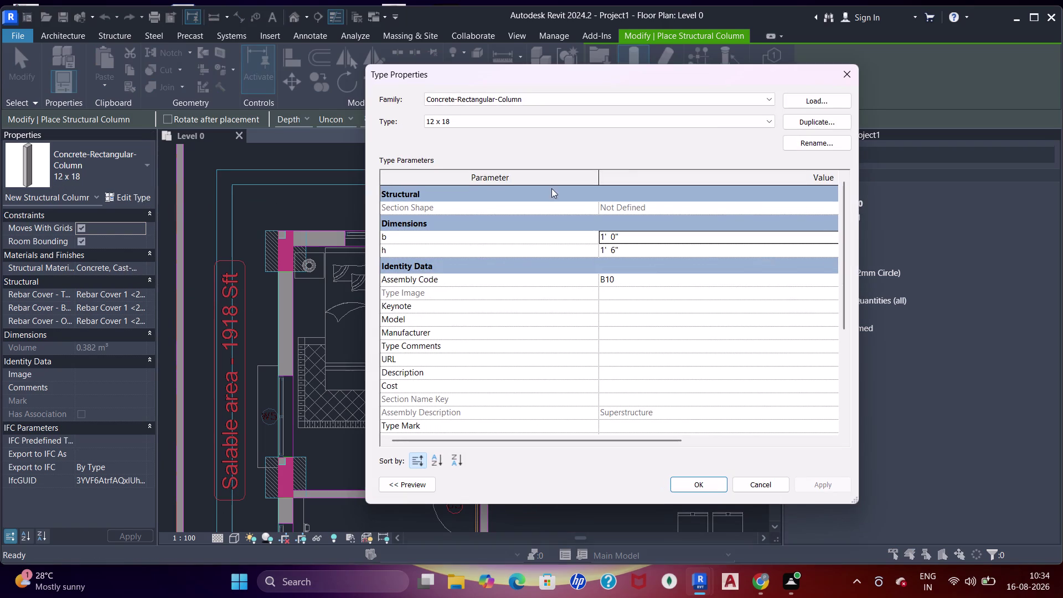
click(845, 120)
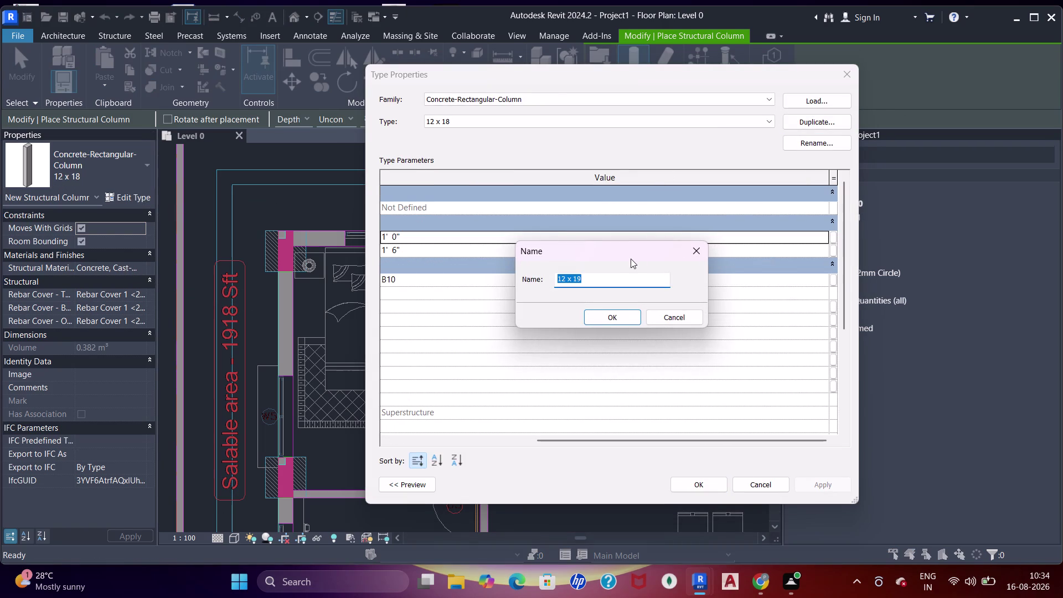
key(2)
key(apostrophe)
text(*2)
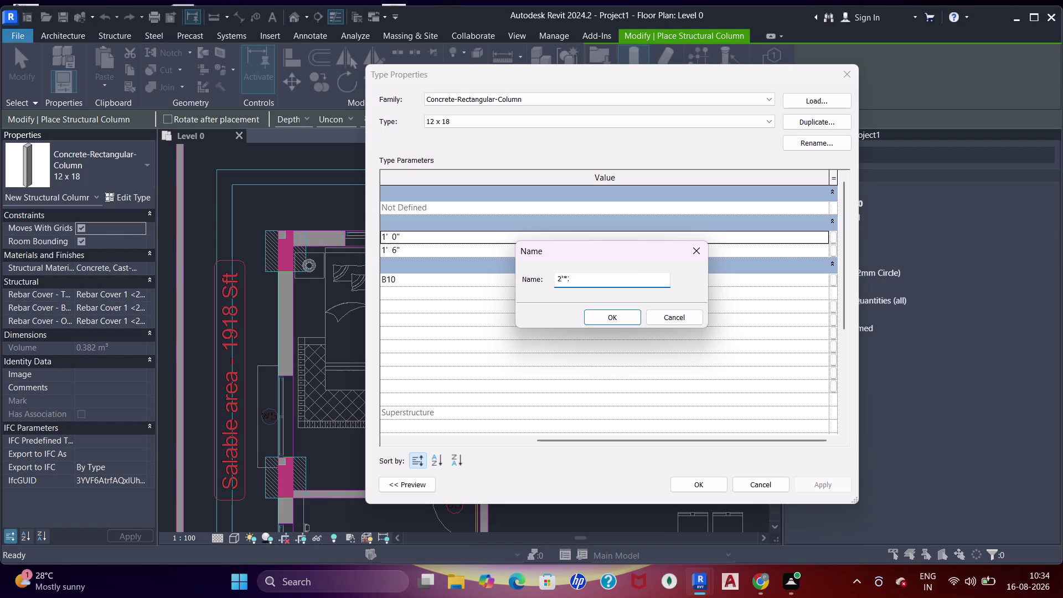
text(')
key(Return)
Set the new type's b and h dimensions to 2' 0" and apply.
click(612, 239)
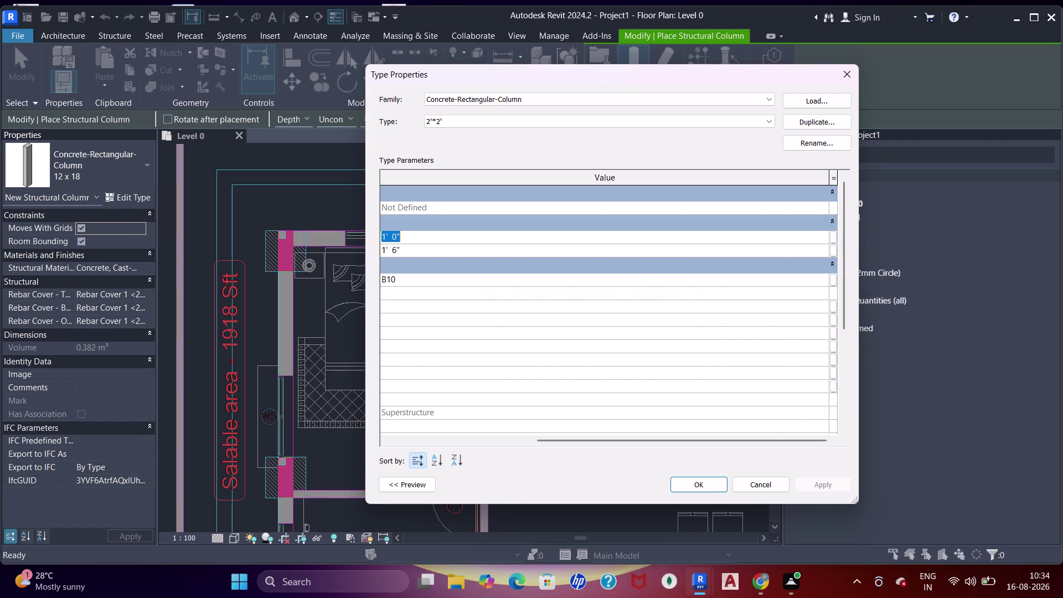
text(2')
key(Tab)
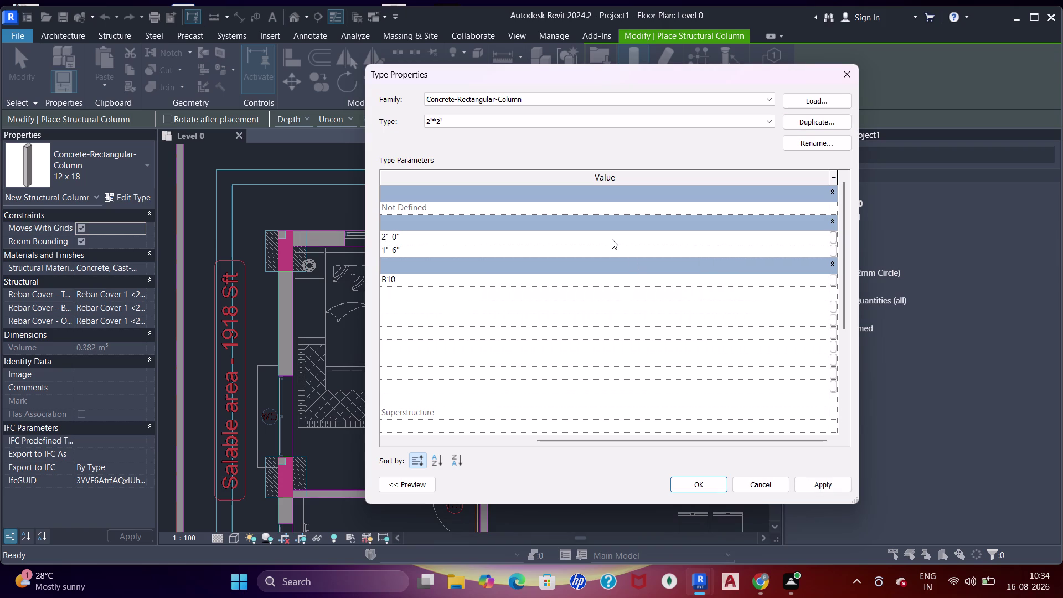
key(2)
key(Tab)
text(2')
key(Return)
click(815, 485)
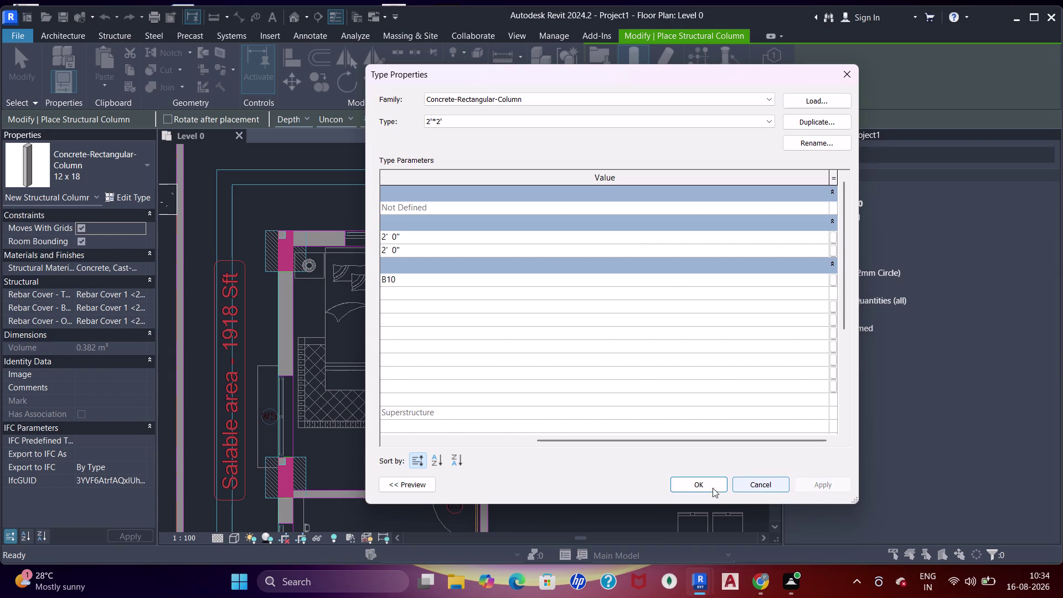
click(710, 486)
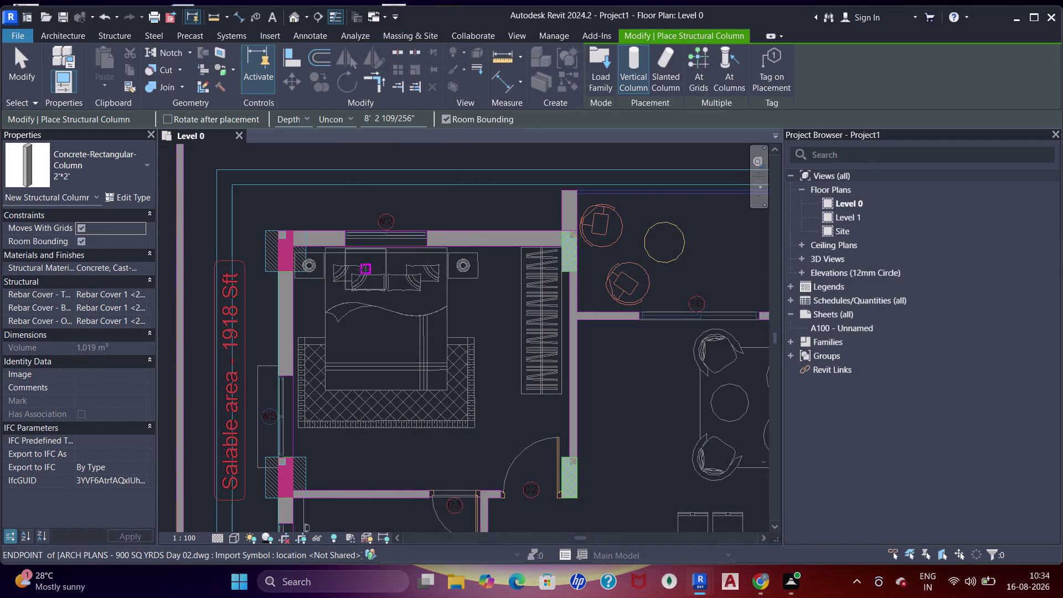
Zoom and pan the plan to frame the bedroom's top-left wall corner.
scroll(up, 3)
middle_drag(331, 268, 361, 294)
scroll(up, 3)
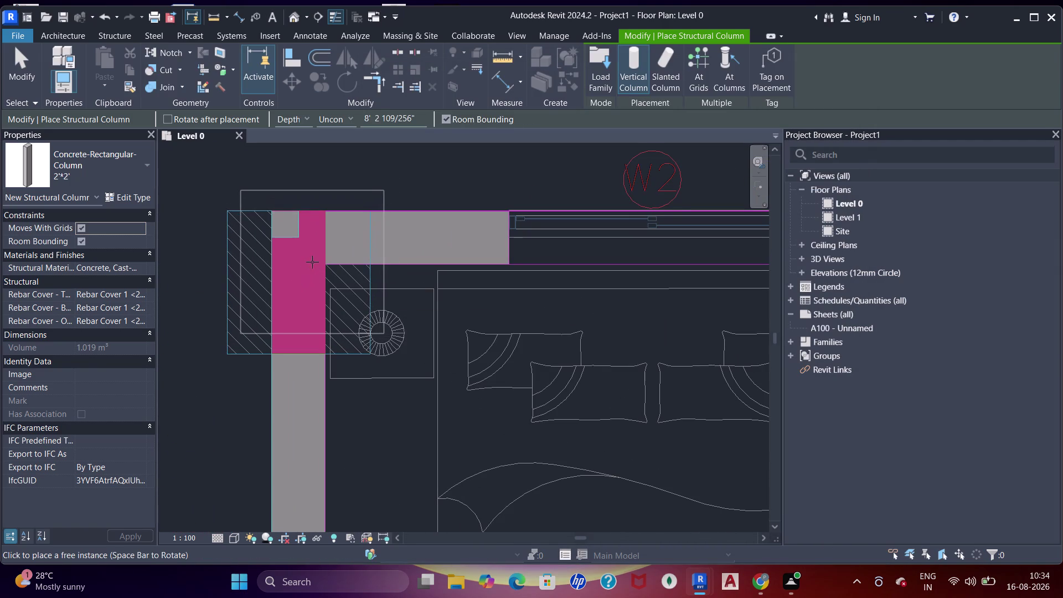
click(312, 262)
middle_drag(313, 283, 334, 282)
key(v)
key(v)
key(v)
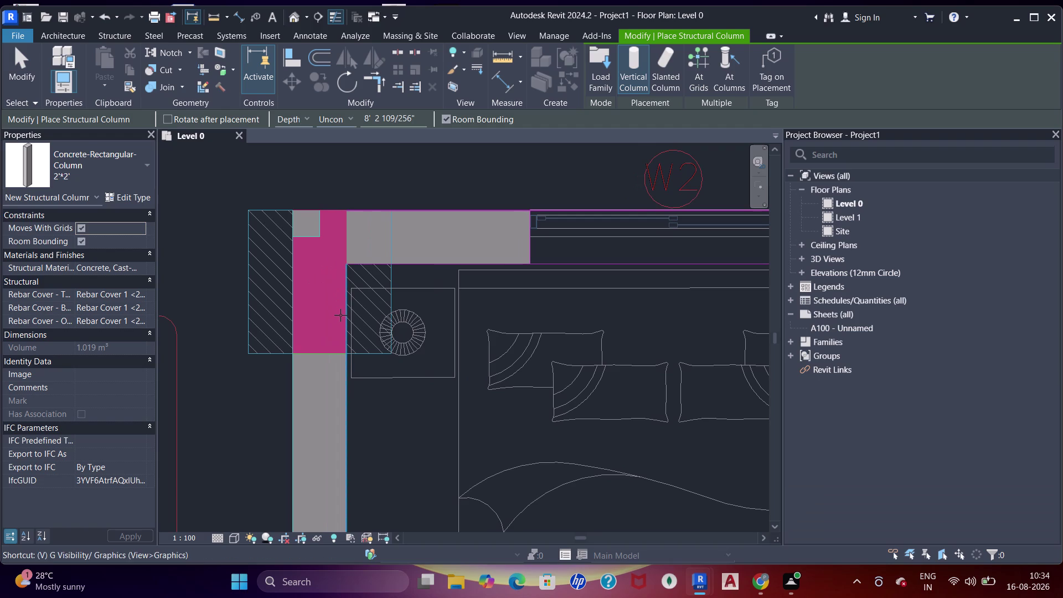
key(r)
key(Escape)
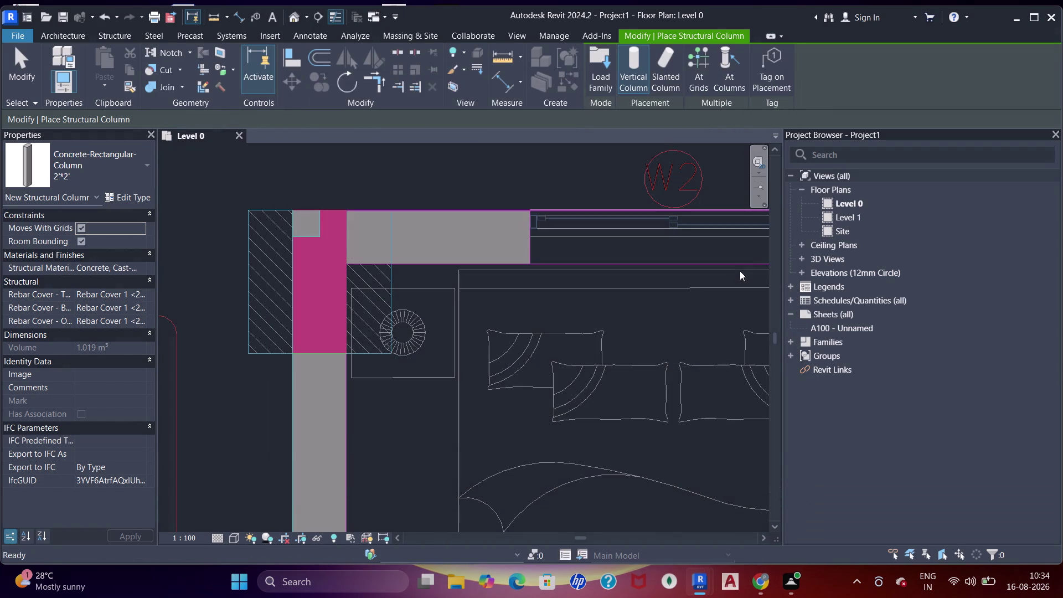
Set the Level 0 view range Bottom and View Depth offsets to -5' 0".
text(VR)
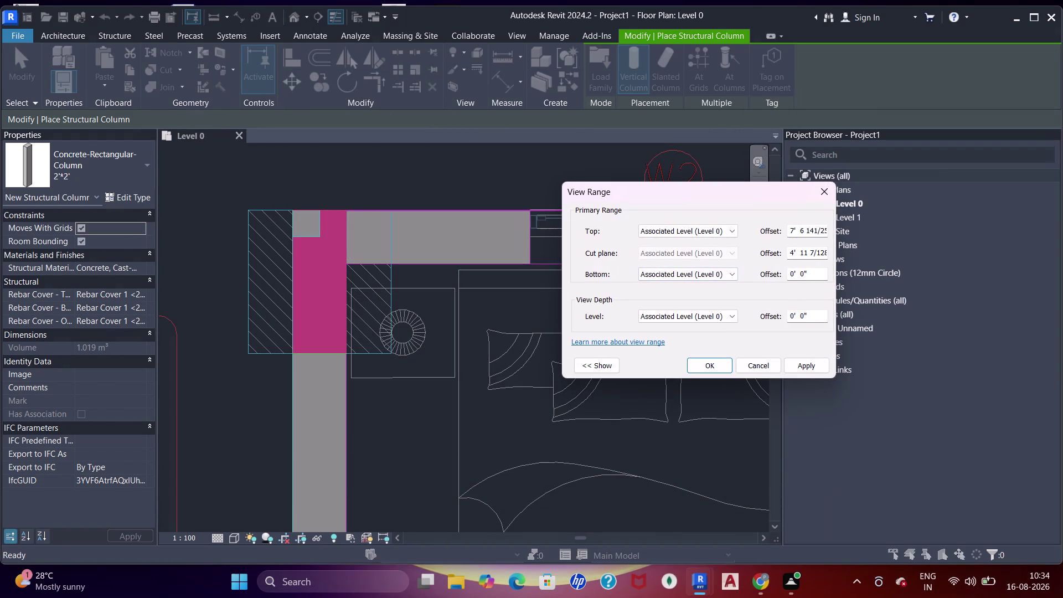
drag(810, 271, 768, 278)
text(-5')
key(Return)
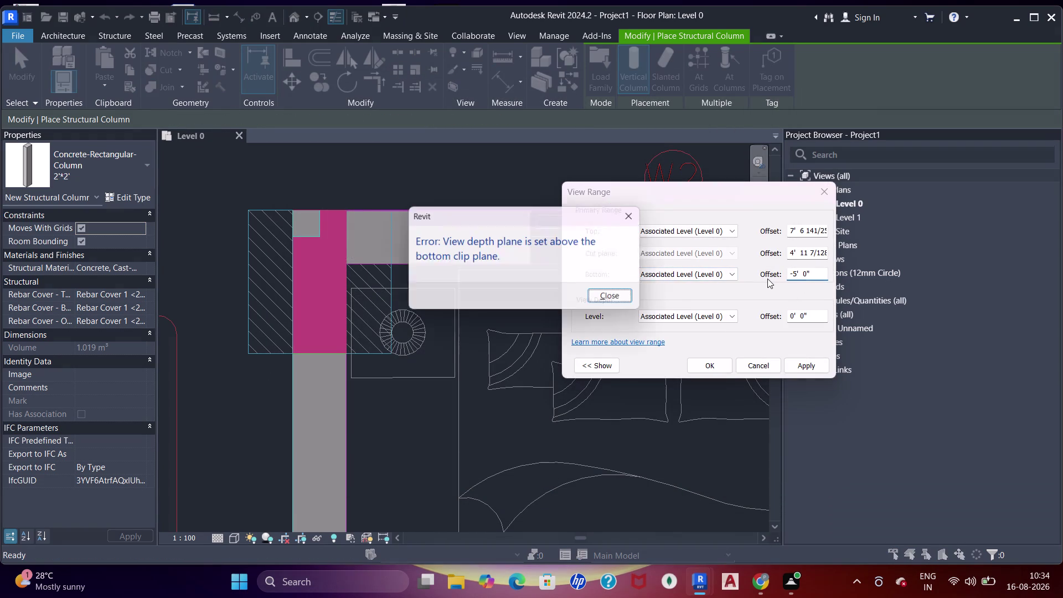
drag(613, 300, 619, 300)
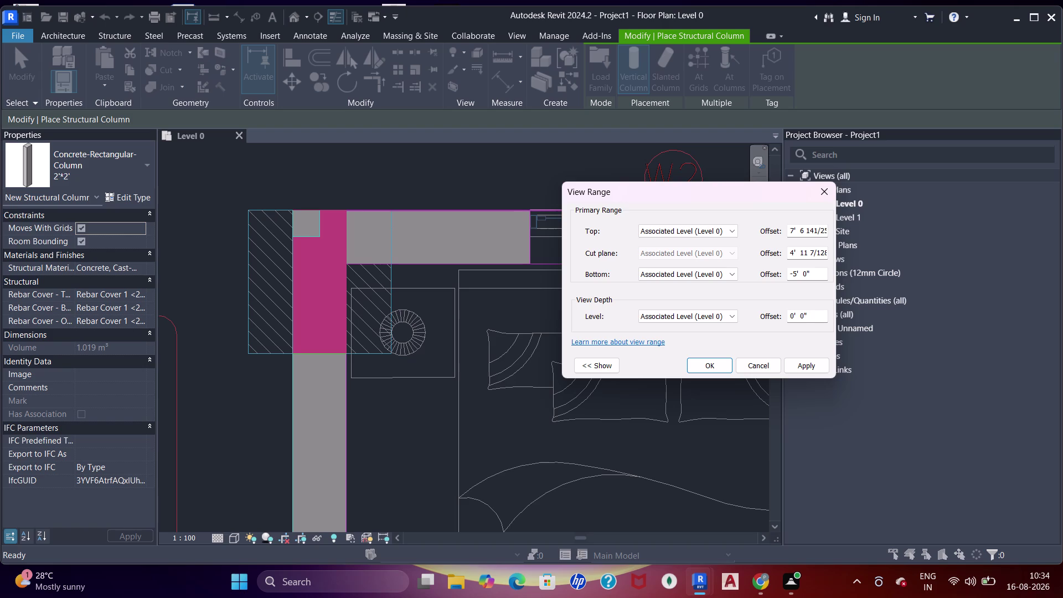
drag(809, 315, 694, 318)
text(-5')
key(Return)
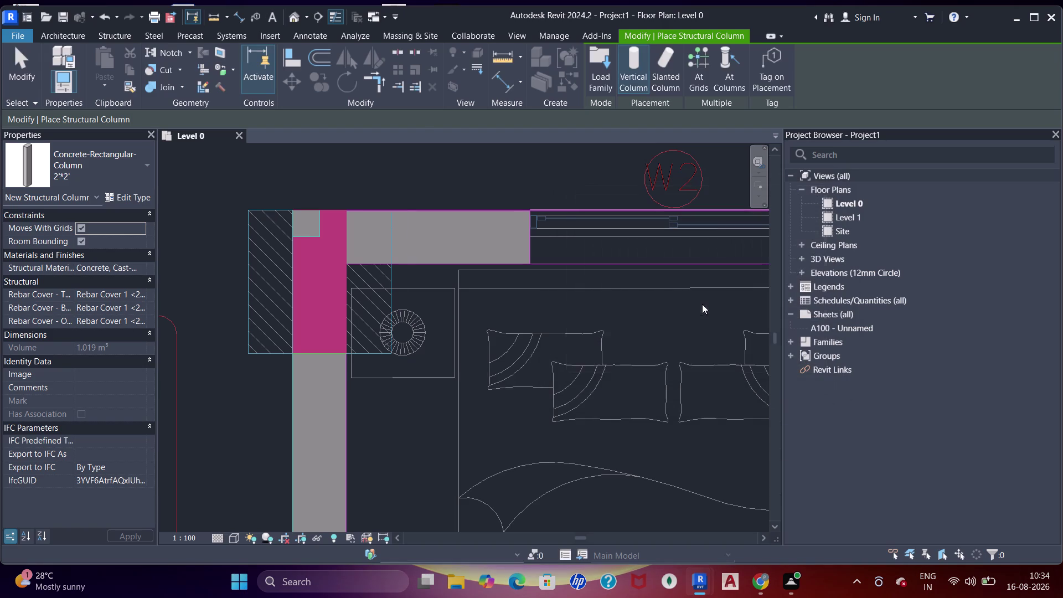
scroll(down, 3)
middle_click(351, 284)
Stop placing columns, then delete a selected element and undo the deletion.
text(SD)
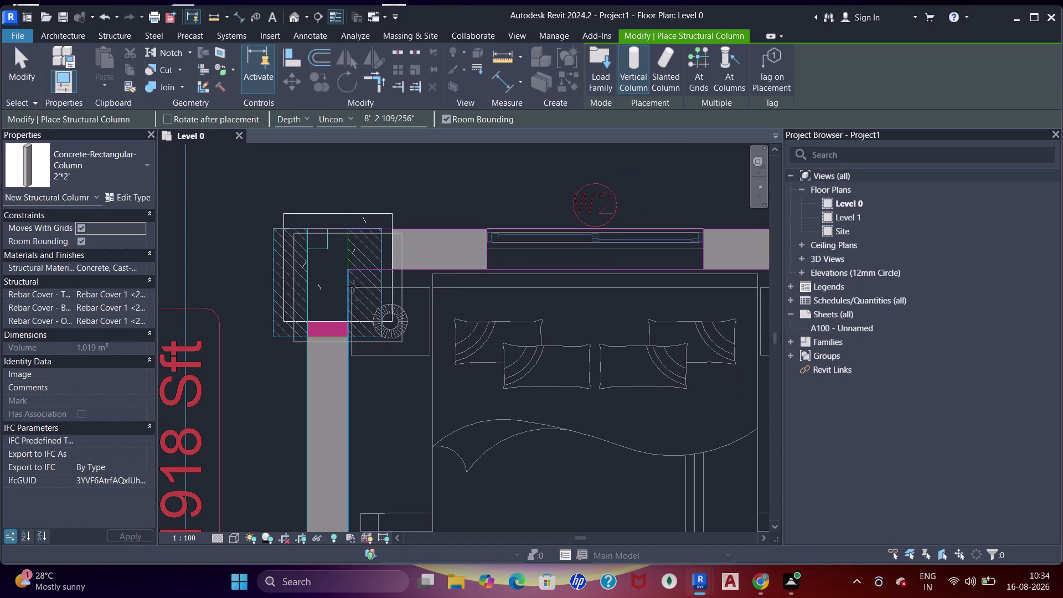
key(Escape)
key(Escape)
key(Escape)
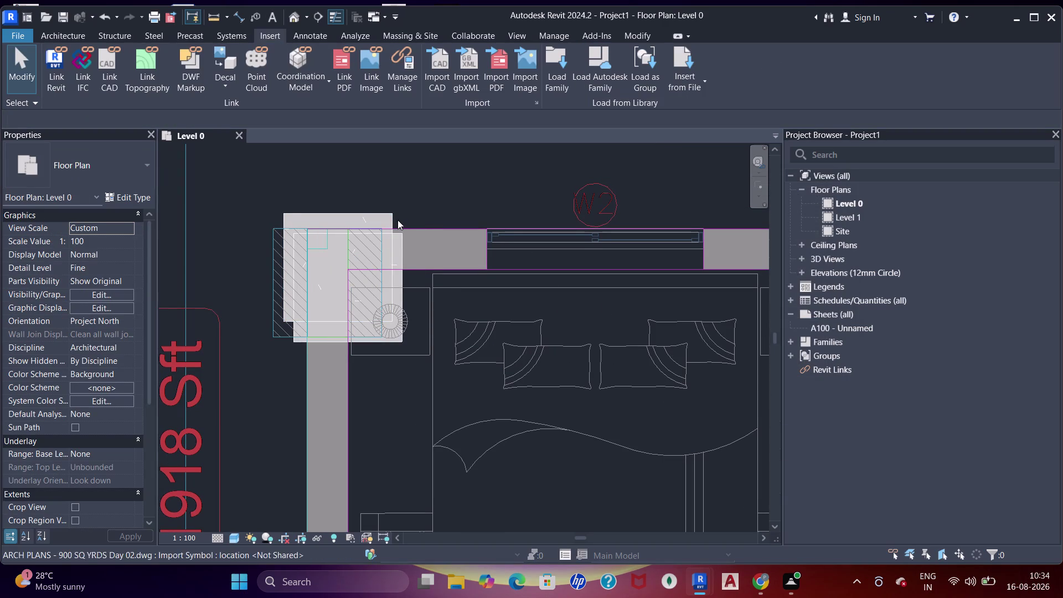
click(391, 214)
key(Delete)
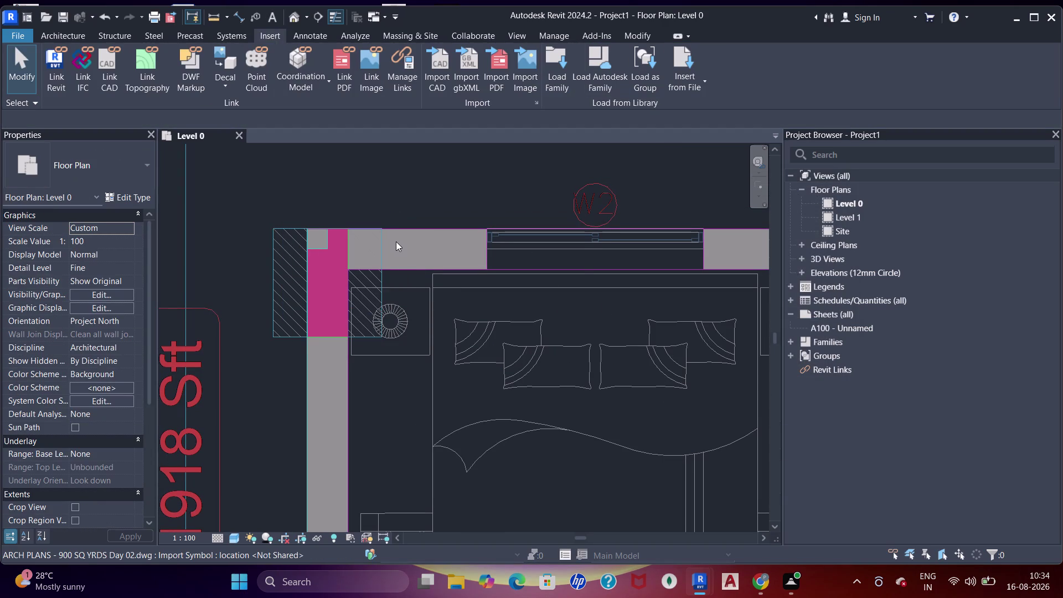
key(ctrl+z)
scroll(up, 3)
Align the column's two edges flush with the adjacent wall faces.
key(a)
key(a)
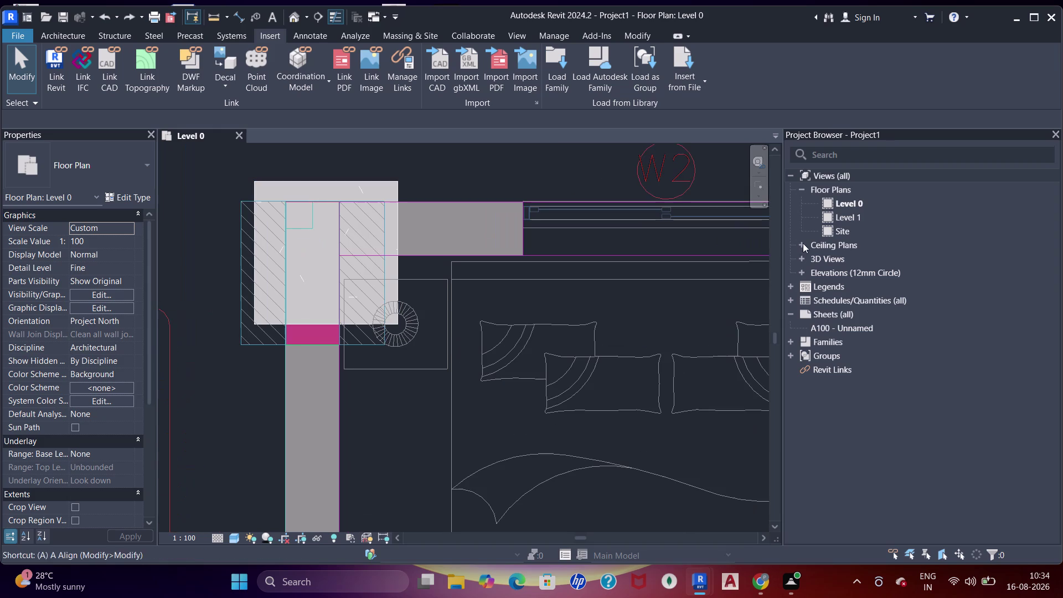
key(a)
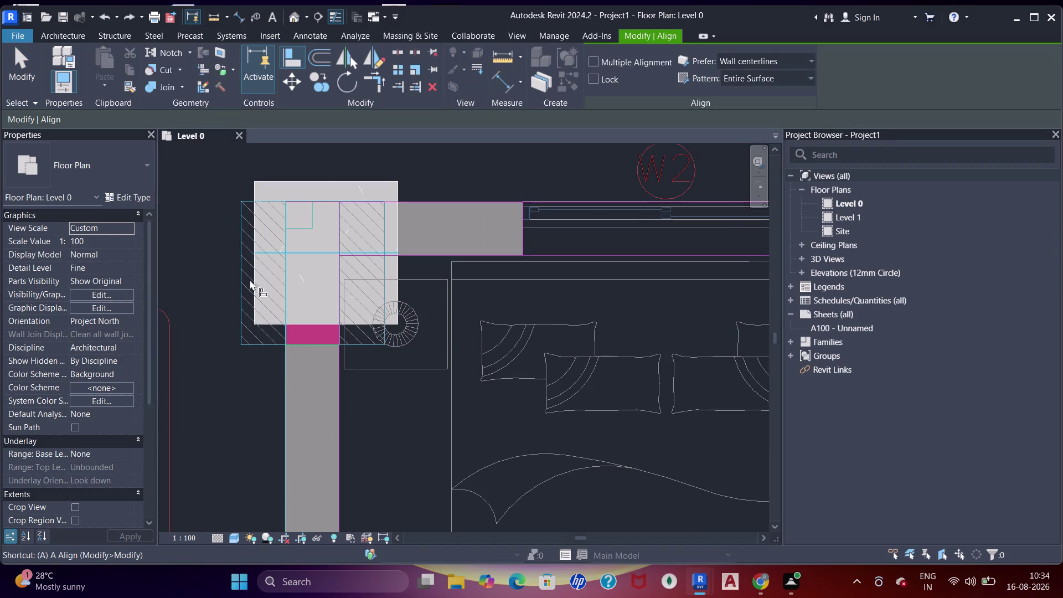
click(240, 266)
click(254, 257)
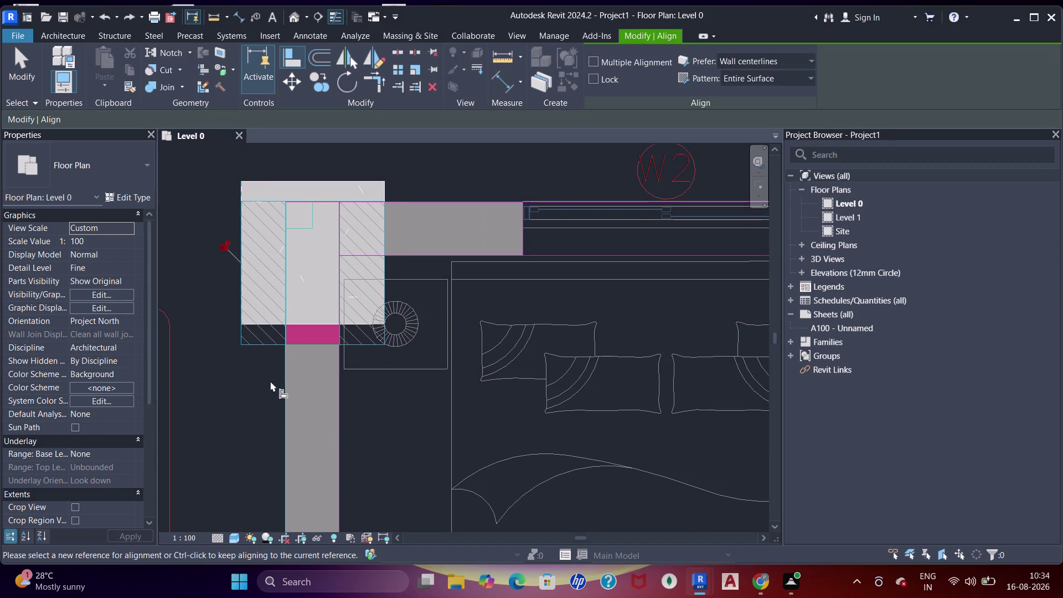
drag(270, 381, 270, 373)
click(275, 347)
click(272, 326)
Pan across the bedroom down toward the toilet wall junction.
scroll(down, 3)
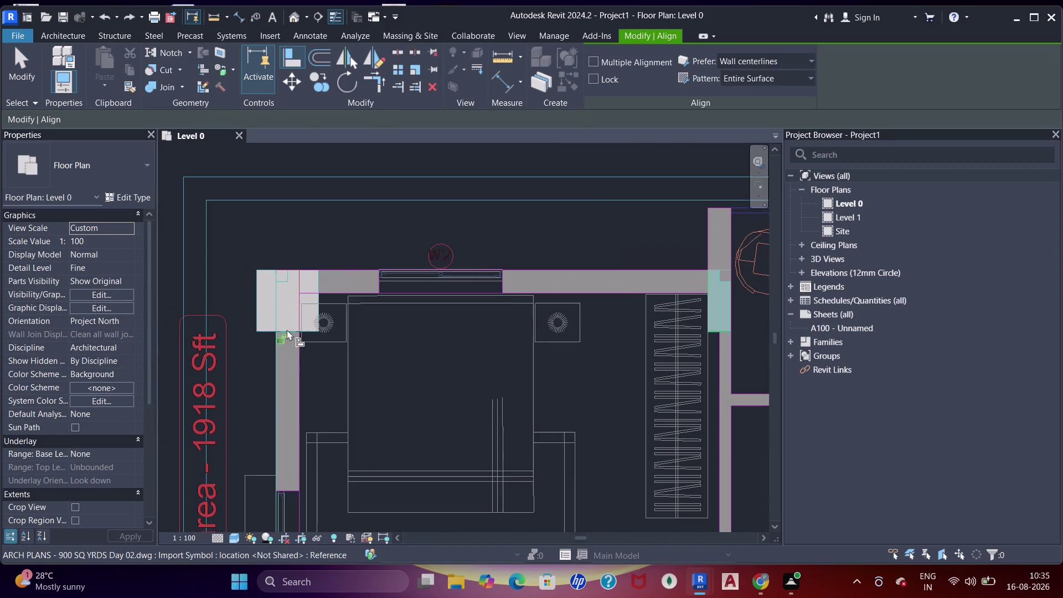
middle_drag(292, 336, 268, 327)
key(Escape)
key(Escape)
scroll(down, 3)
middle_drag(286, 334, 271, 278)
key(Escape)
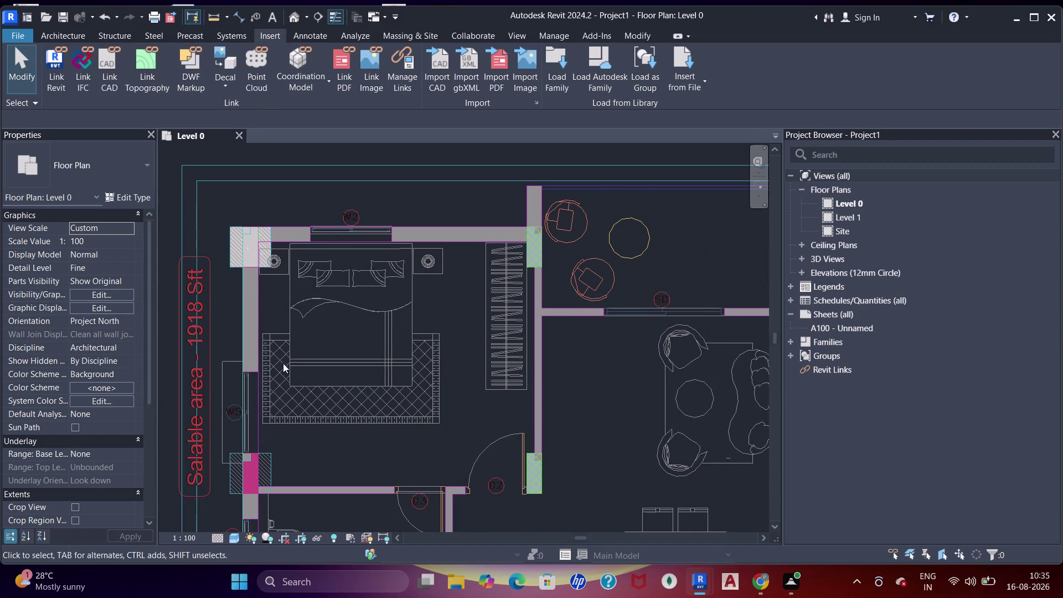
middle_drag(283, 368, 295, 355)
middle_drag(279, 386, 292, 356)
middle_drag(324, 393, 339, 301)
scroll(up, 3)
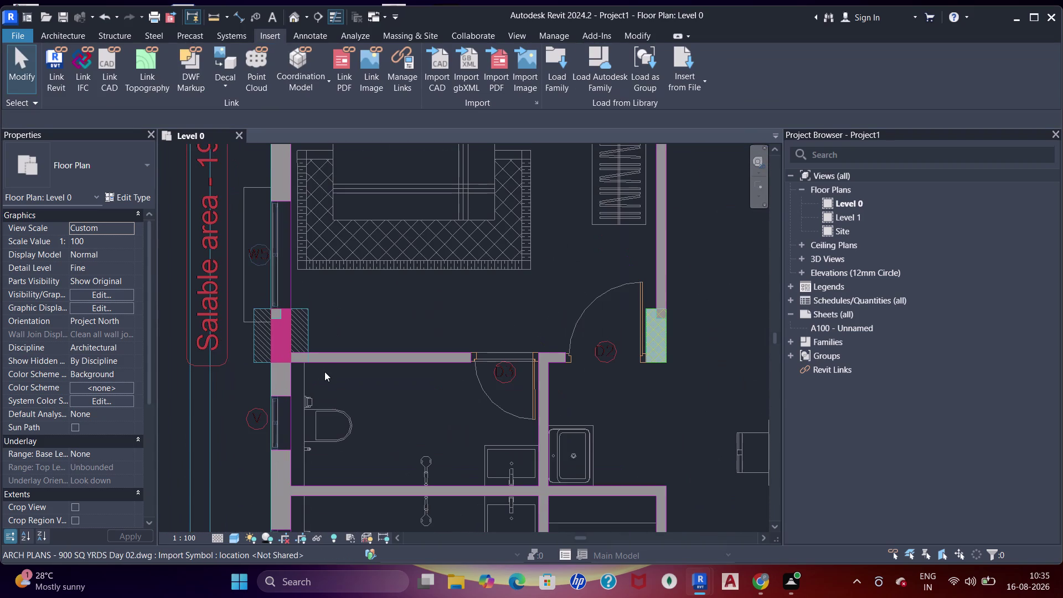
Place a 2'*2' concrete column at the wall corner using CL.
text(CL)
scroll(up, 3)
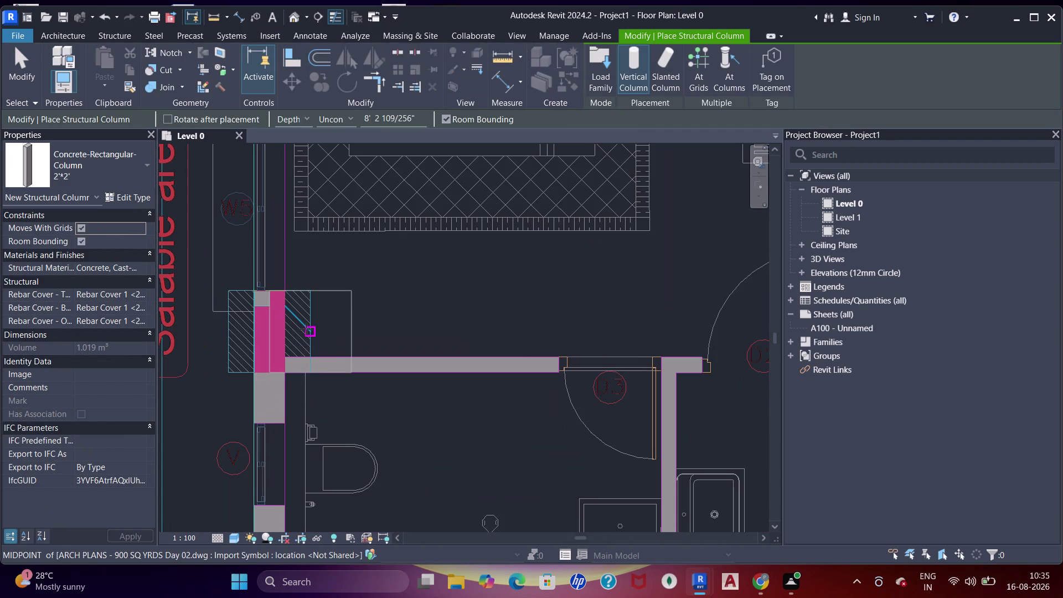
click(306, 329)
key(Escape)
key(Escape)
Align the column face onto the wall face and bring the apartment plan into view.
key(Escape)
key(a)
key(a)
key(a)
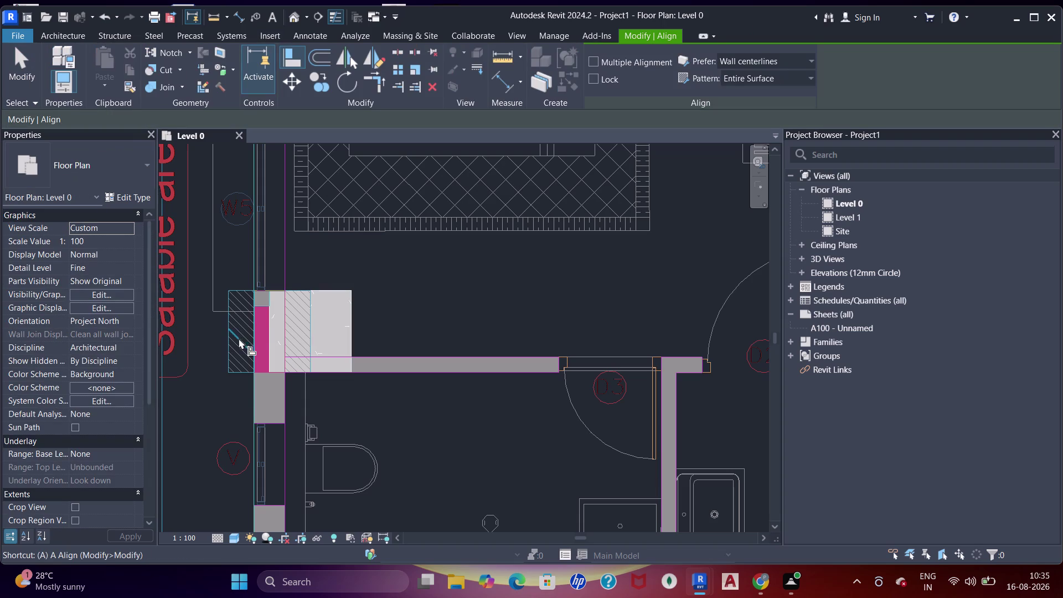
click(232, 346)
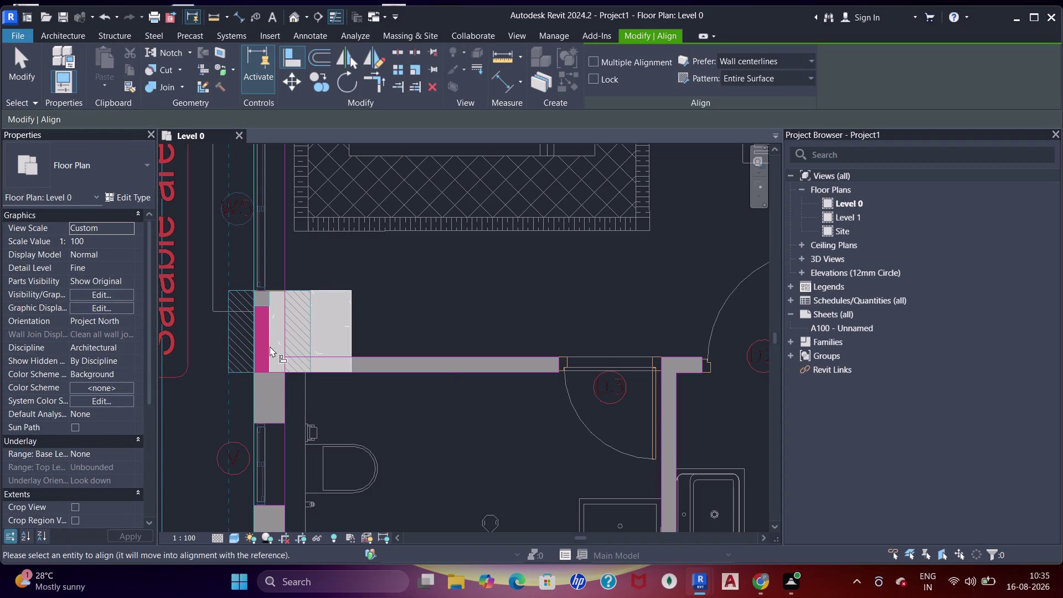
text(WF)
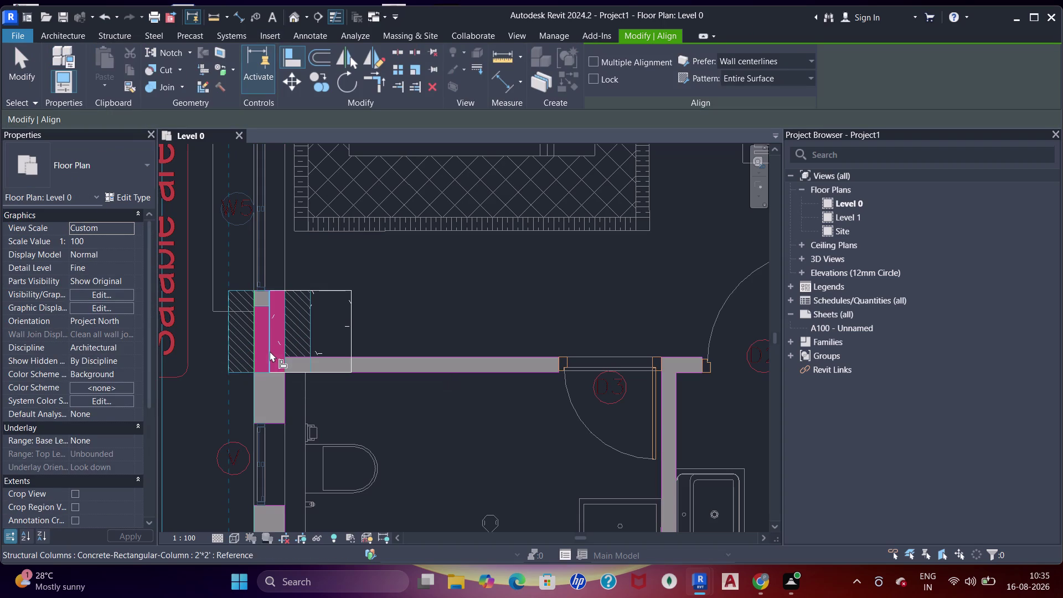
click(269, 350)
key(s)
key(d)
scroll(down, 3)
middle_drag(267, 359, 268, 339)
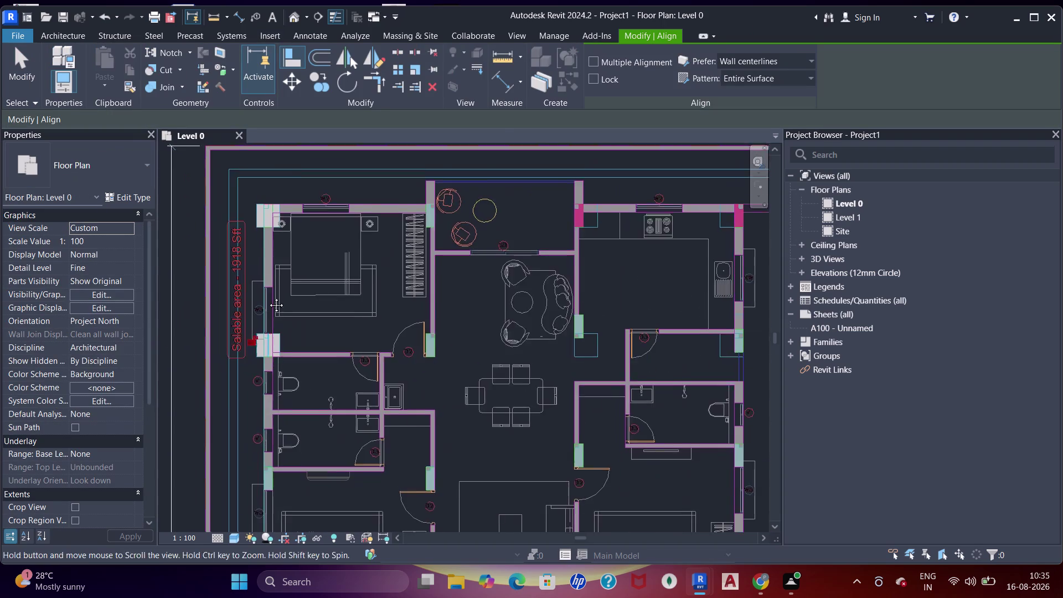
Exit Align and pan over the bedroom to the wall junction beside the toilet.
middle_drag(268, 339, 269, 226)
scroll(up, 3)
middle_drag(262, 362, 277, 326)
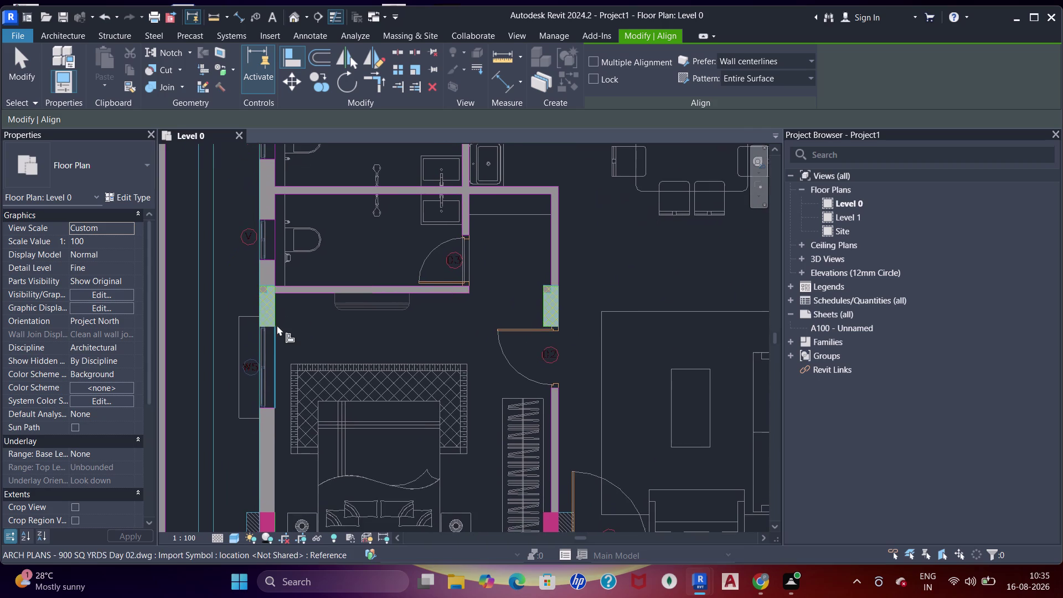
key(Escape)
key(Escape)
scroll(up, 3)
scroll(down, 3)
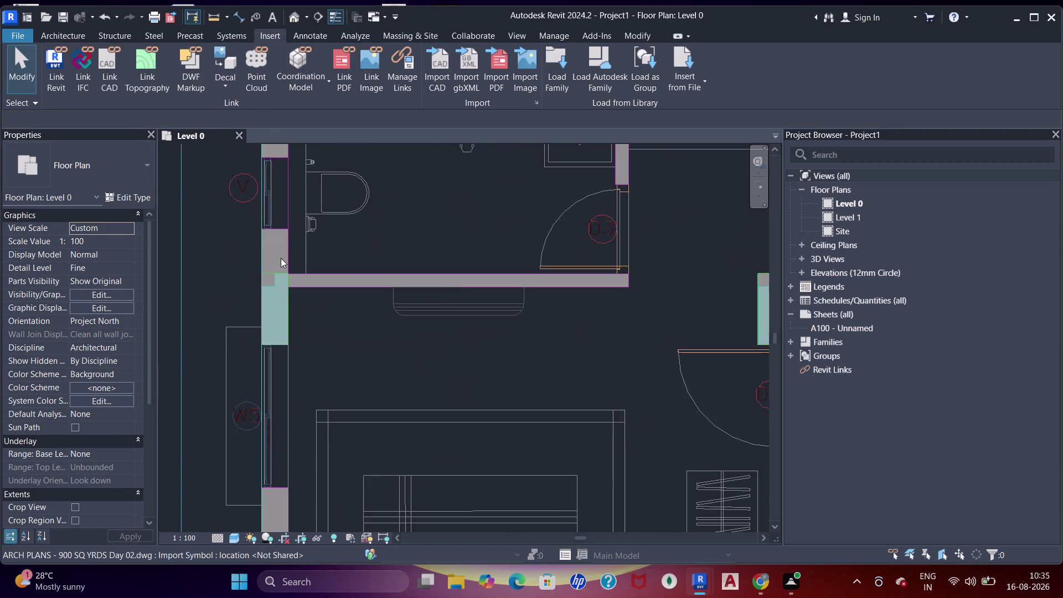
middle_drag(339, 408, 339, 222)
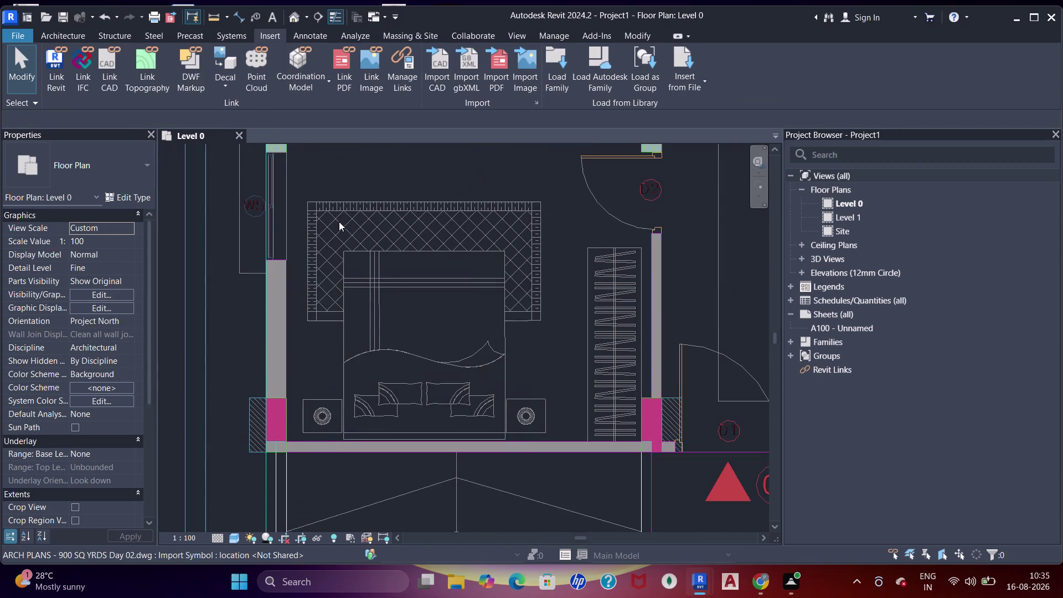
middle_drag(346, 217, 358, 438)
scroll(up, 3)
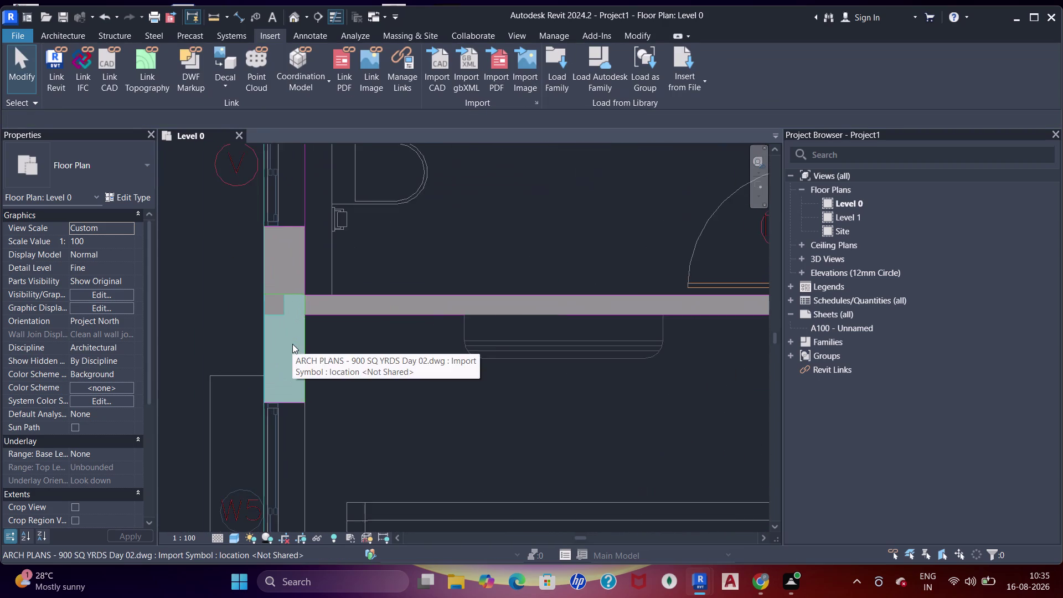
scroll(up, 3)
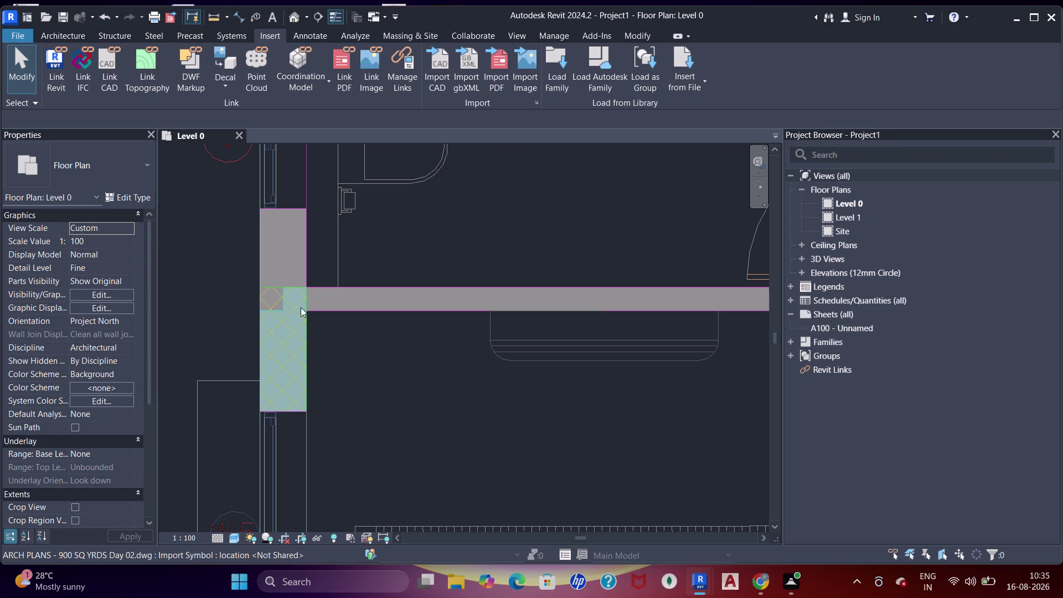
Use Aligned Dimension (DI) to pick wall and column edges, cancelling unfinished dimensions.
text(DI)
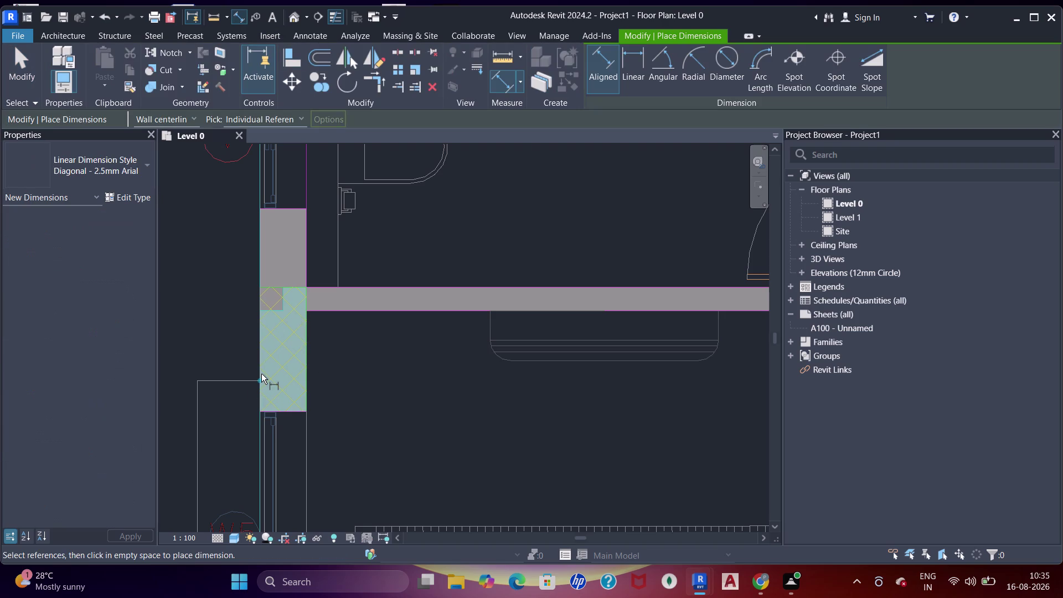
click(265, 367)
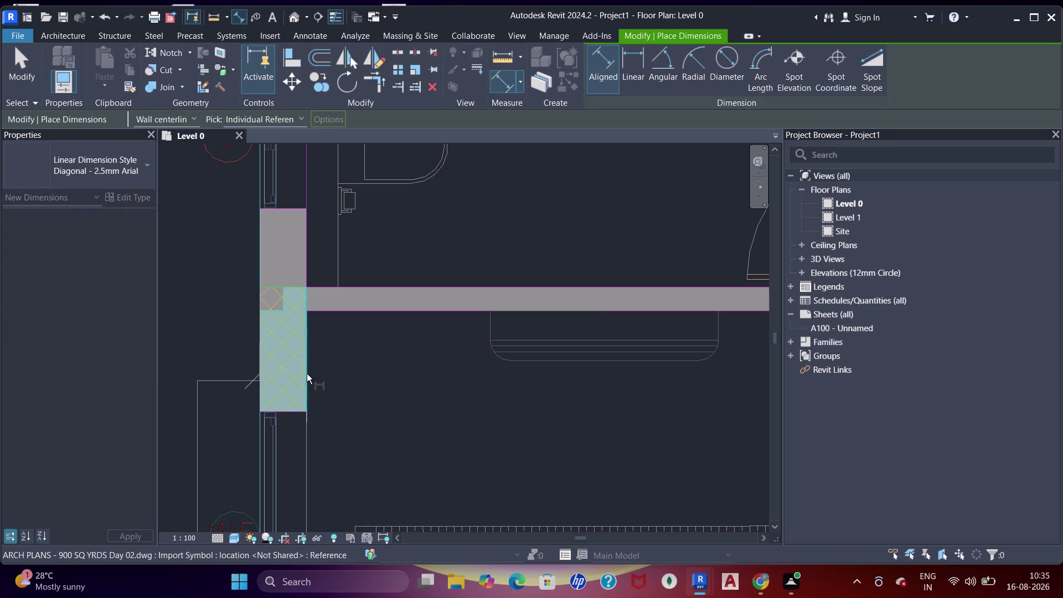
drag(307, 374, 307, 368)
key(Escape)
click(294, 288)
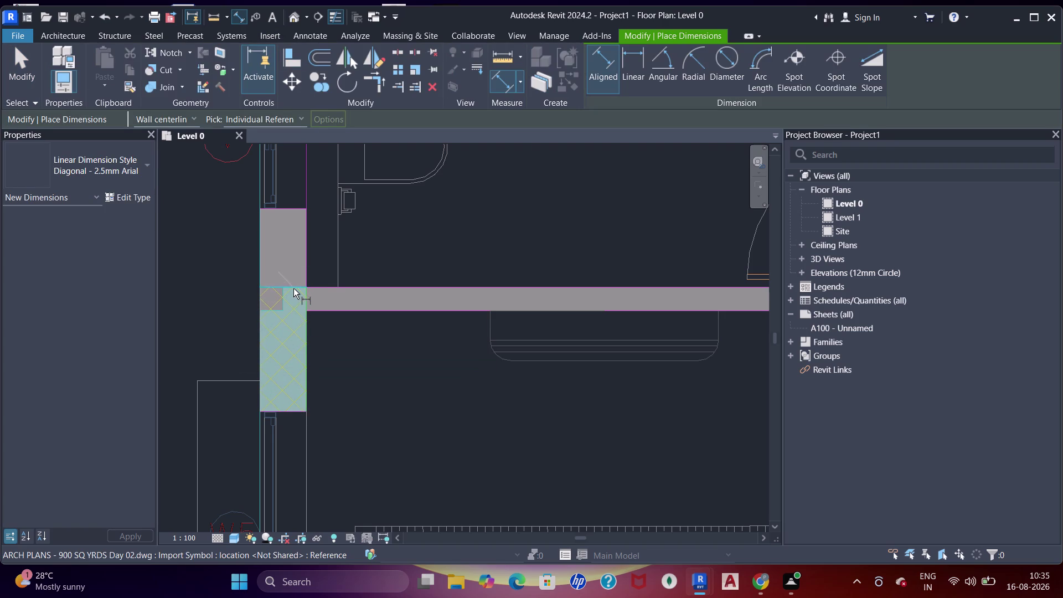
click(297, 414)
key(Escape)
Pan the plan slightly upward and leave dimensioning without adding a dimension.
scroll(down, 3)
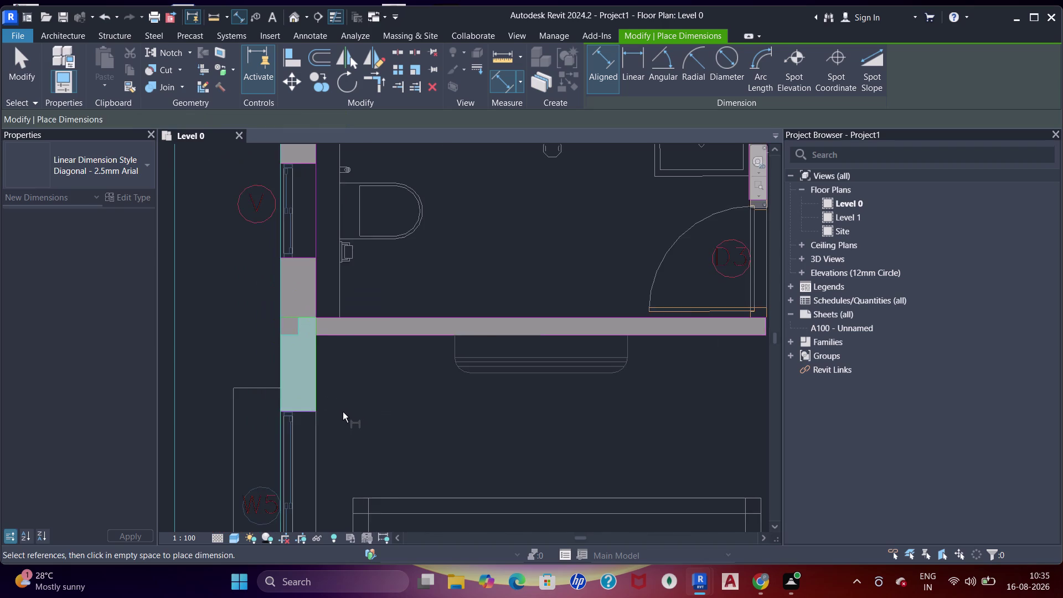
scroll(down, 3)
middle_drag(340, 411, 330, 339)
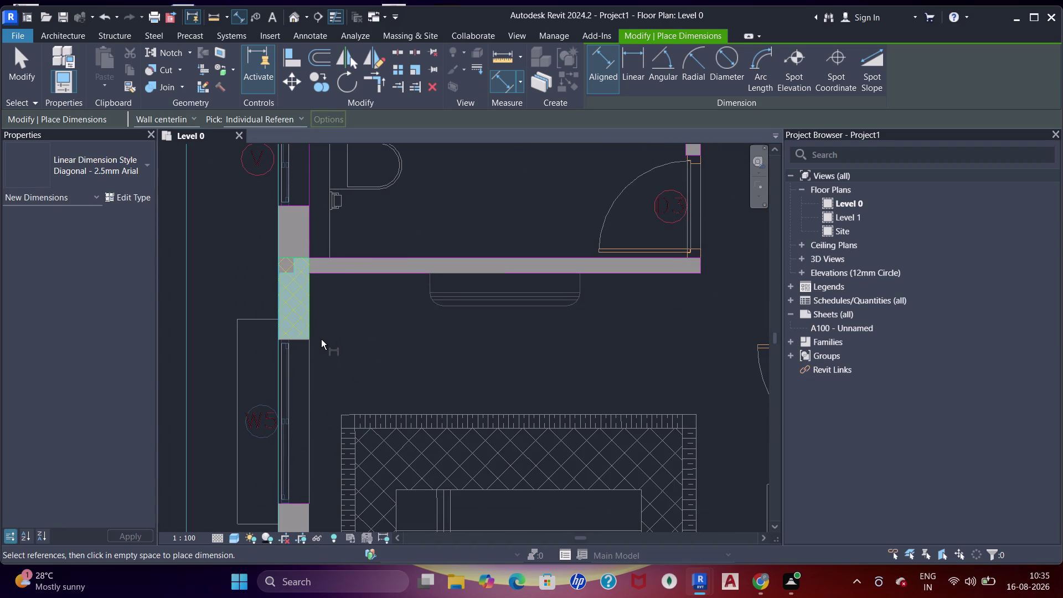
key(Escape)
key(Escape)
key(Escape)
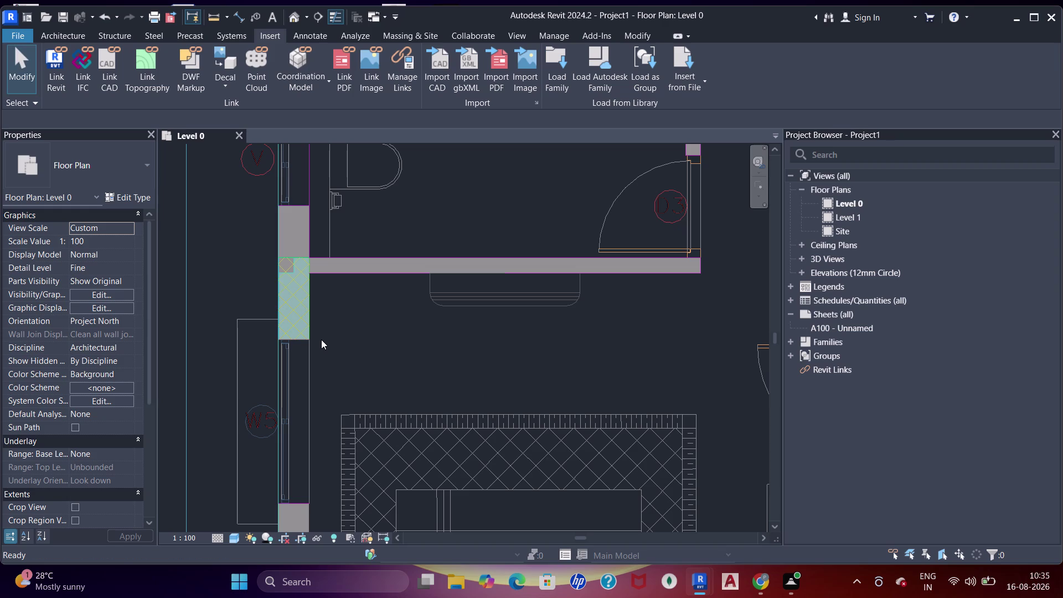
scroll(down, 3)
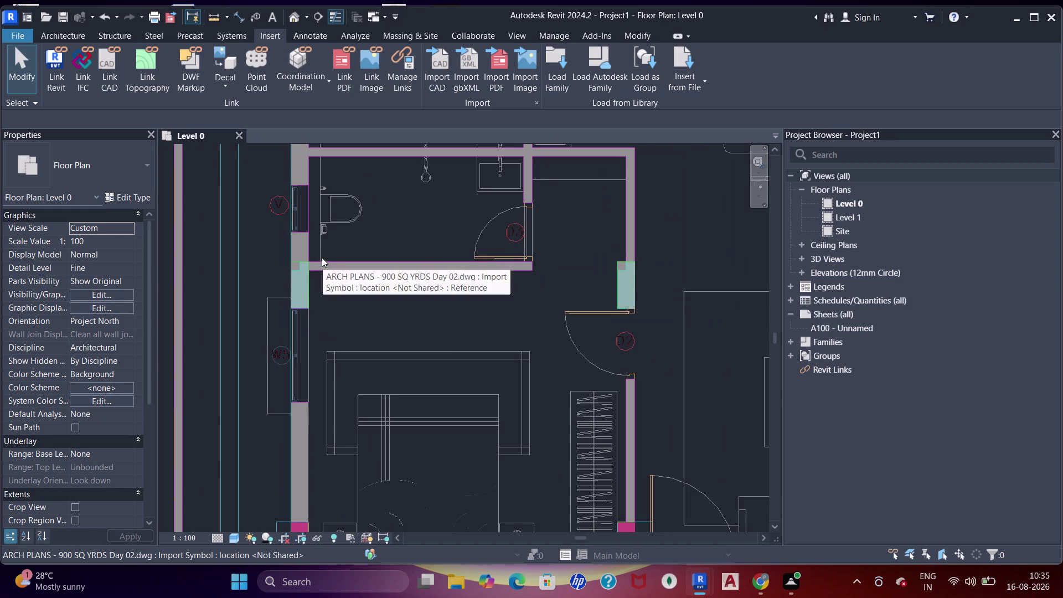
middle_drag(313, 211, 342, 409)
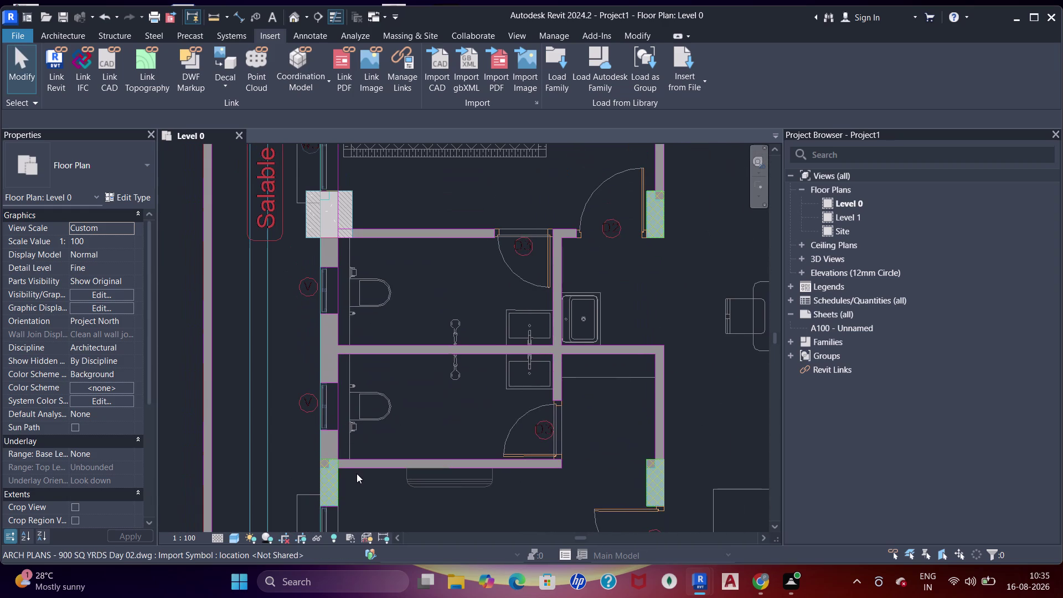
middle_drag(357, 473, 381, 349)
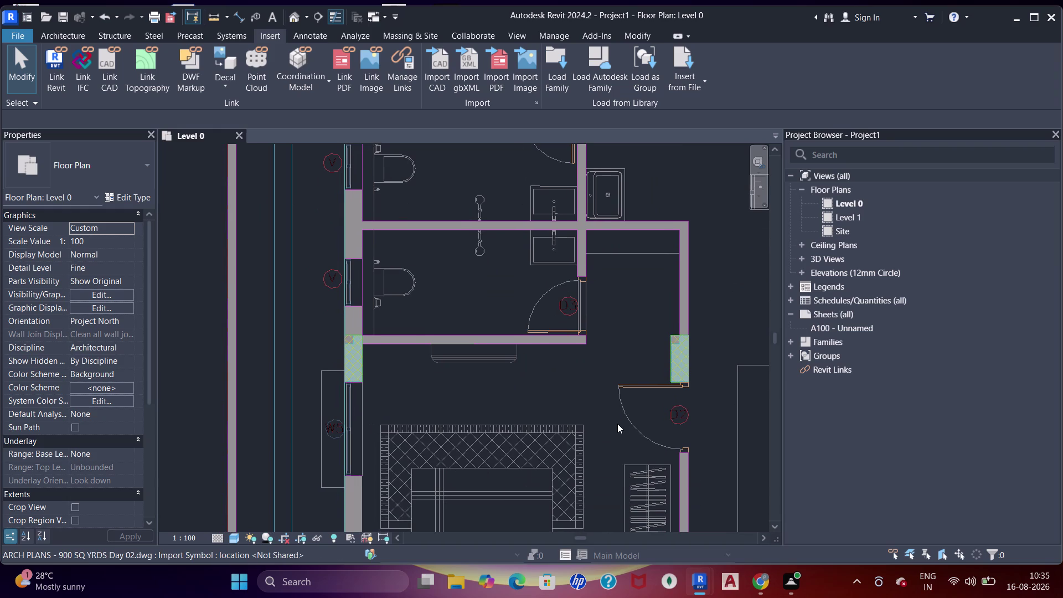
middle_drag(672, 459, 528, 225)
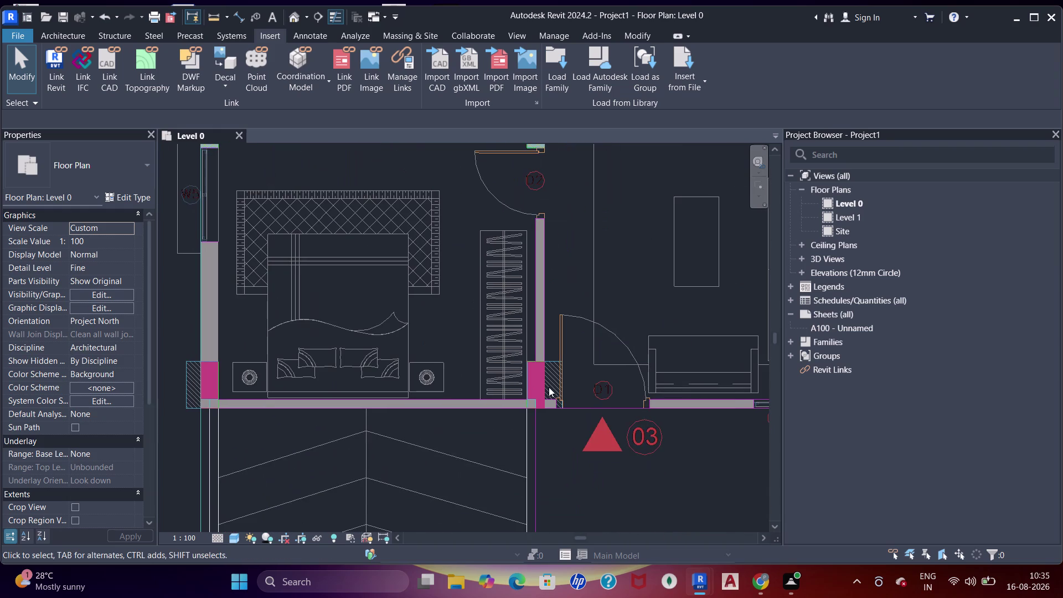
middle_drag(551, 269, 523, 473)
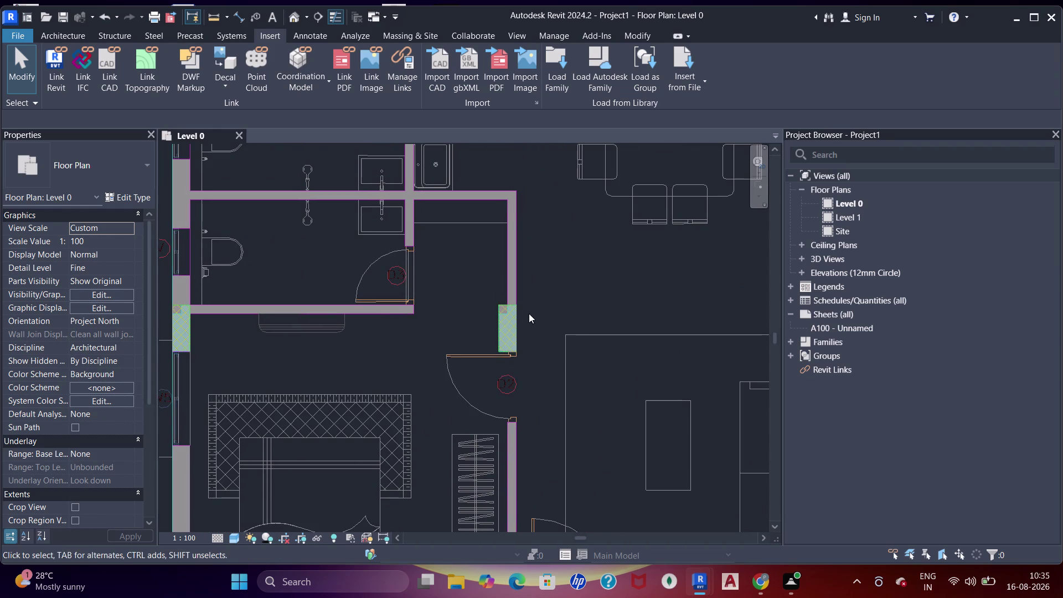
scroll(up, 3)
scroll(down, 3)
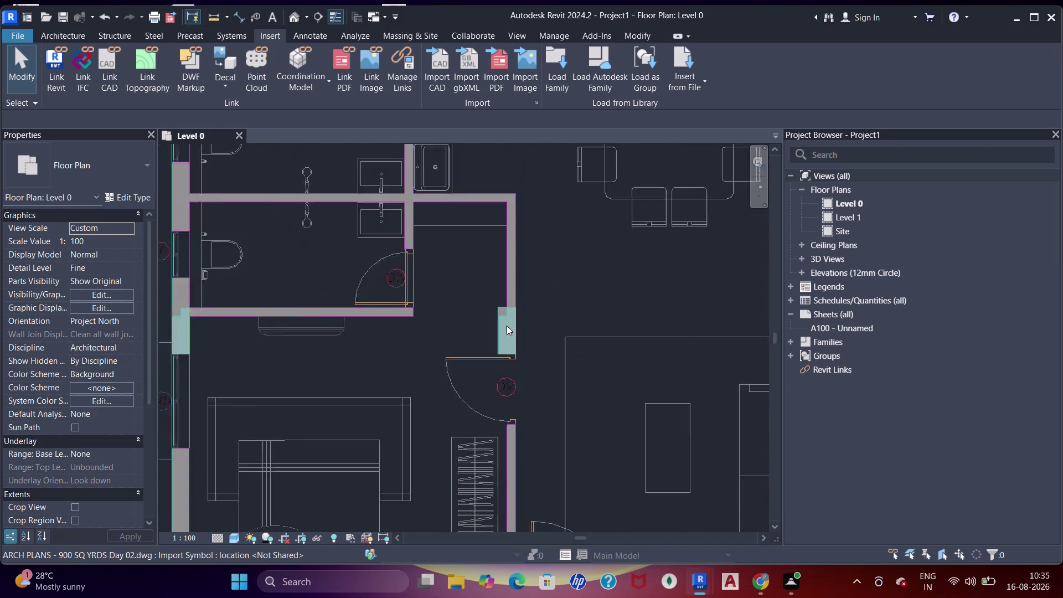
scroll(down, 3)
middle_drag(594, 383, 467, 335)
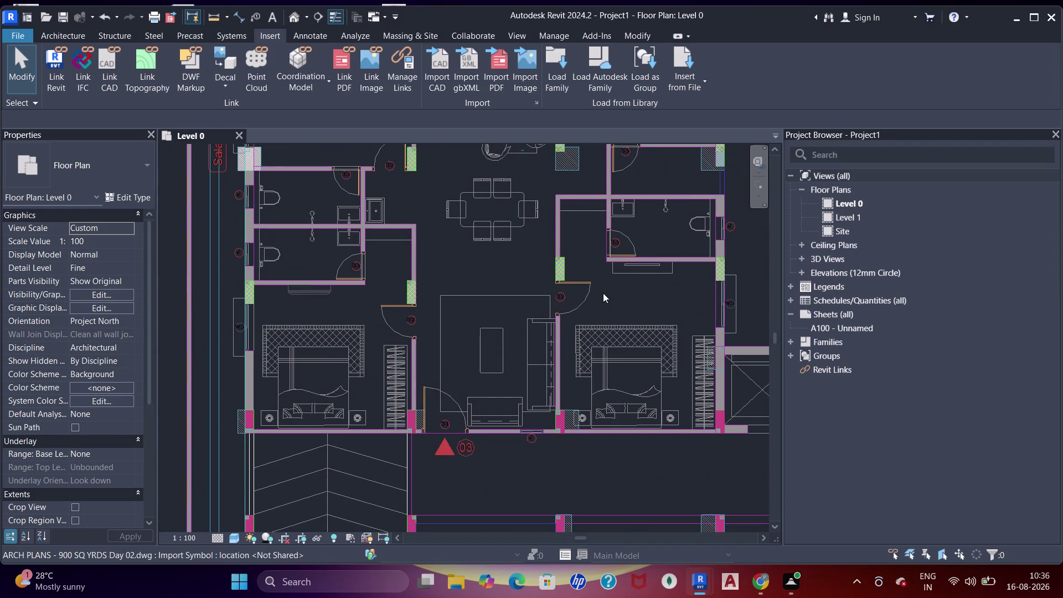
middle_drag(597, 424, 549, 263)
middle_drag(532, 412, 530, 316)
scroll(up, 3)
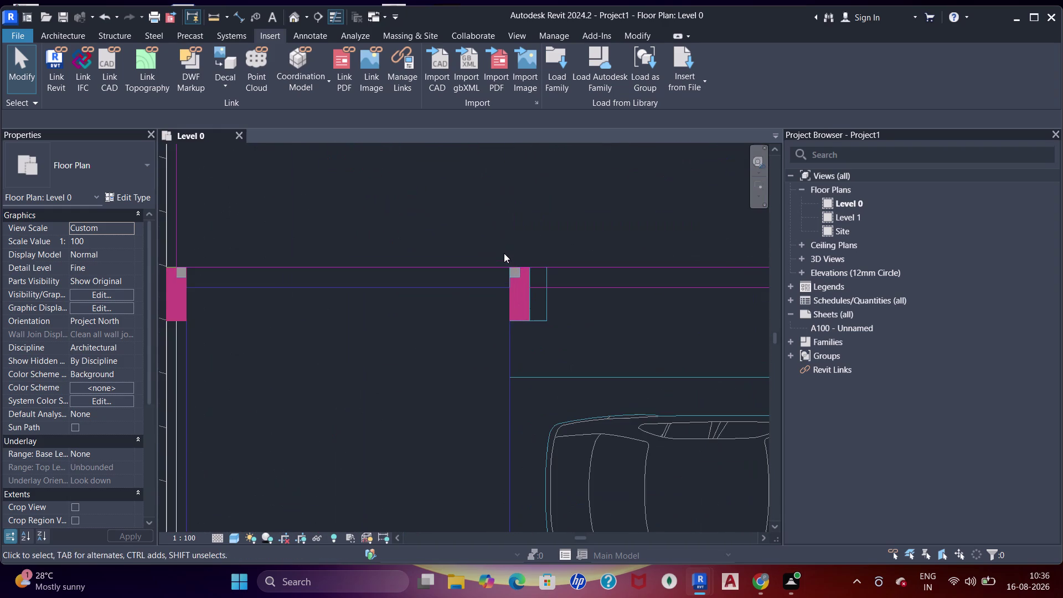
middle_drag(427, 302, 471, 295)
scroll(down, 3)
middle_drag(561, 276, 488, 288)
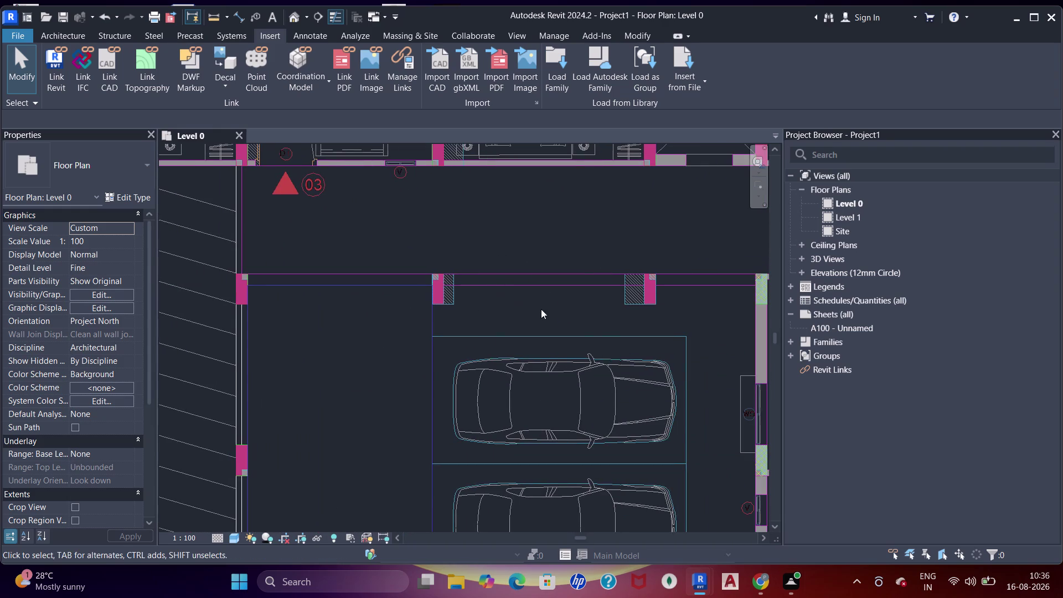
middle_drag(675, 297, 591, 238)
scroll(down, 3)
middle_drag(632, 395, 633, 224)
middle_drag(544, 387, 570, 349)
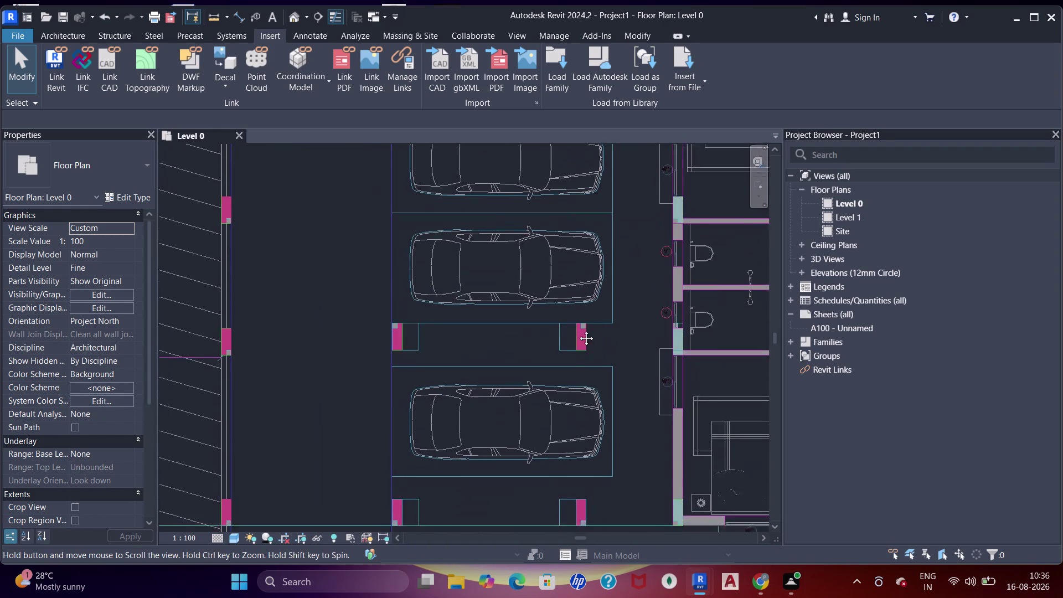
middle_drag(569, 349, 588, 310)
scroll(up, 3)
scroll(down, 3)
middle_drag(540, 399, 591, 253)
scroll(up, 3)
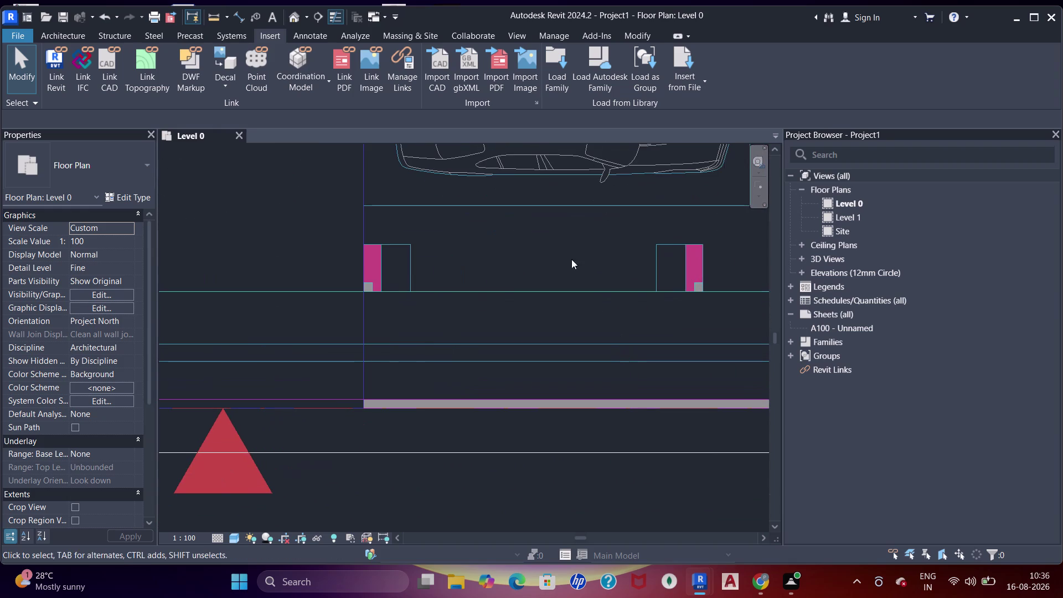
middle_drag(425, 295, 778, 319)
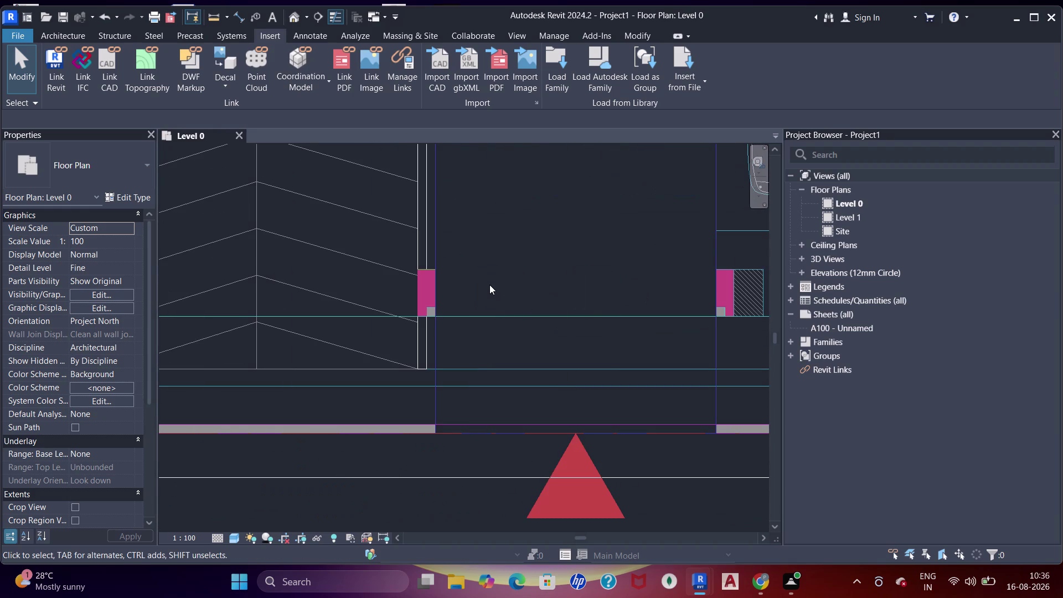
scroll(up, 3)
scroll(down, 3)
middle_drag(450, 218, 447, 289)
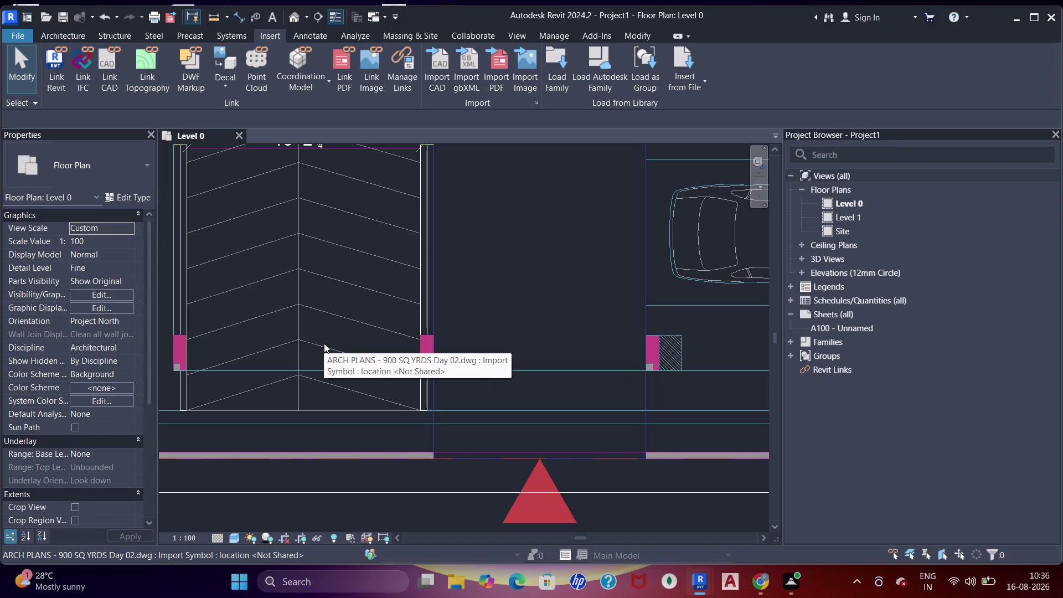
scroll(down, 3)
middle_drag(420, 310, 458, 325)
middle_drag(541, 294, 545, 419)
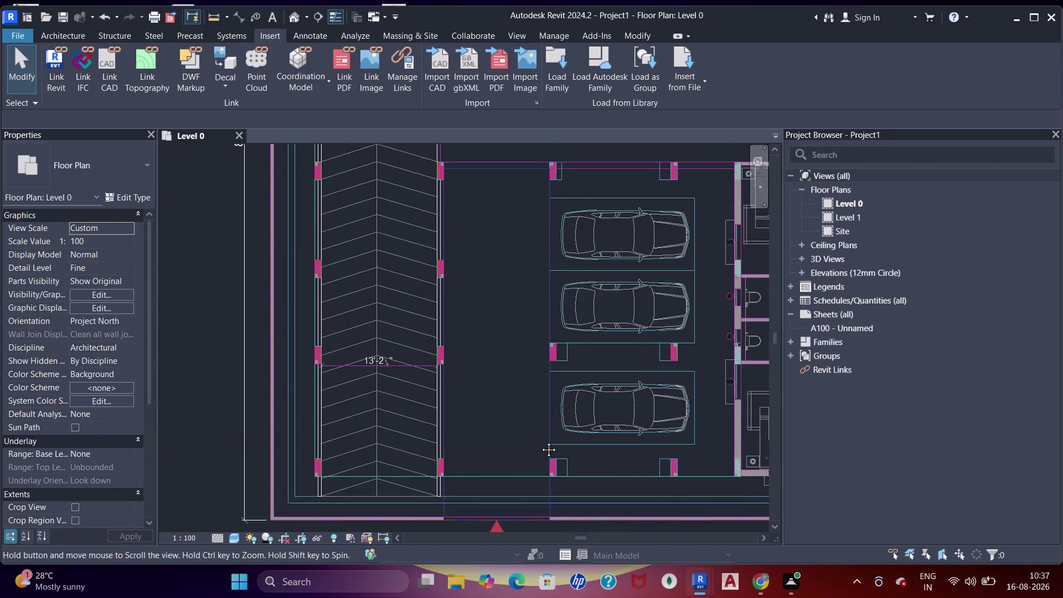
middle_drag(545, 419, 539, 447)
middle_drag(439, 227, 470, 361)
scroll(up, 3)
scroll(down, 3)
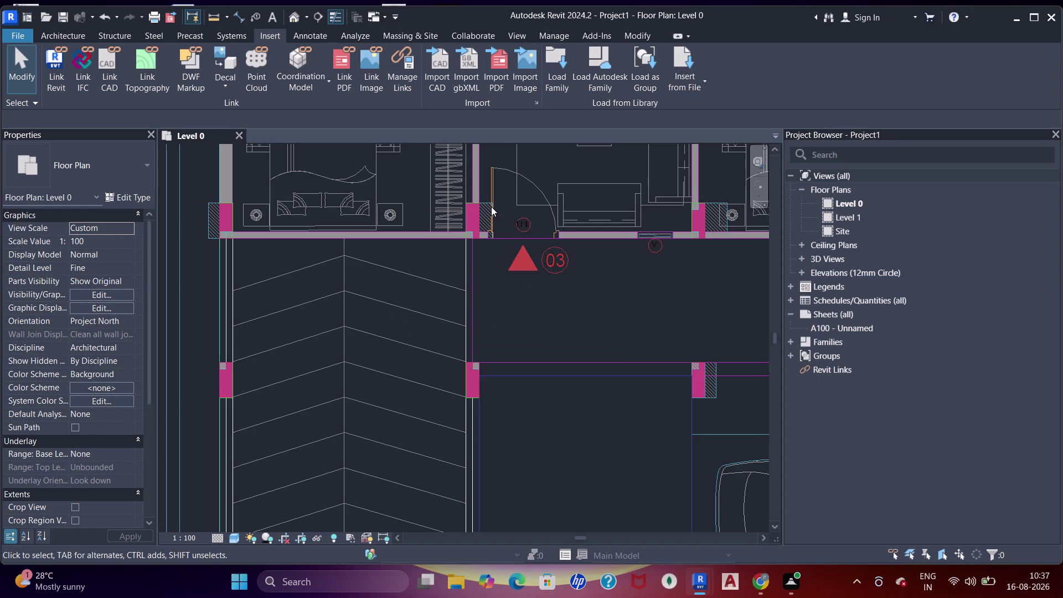
scroll(down, 3)
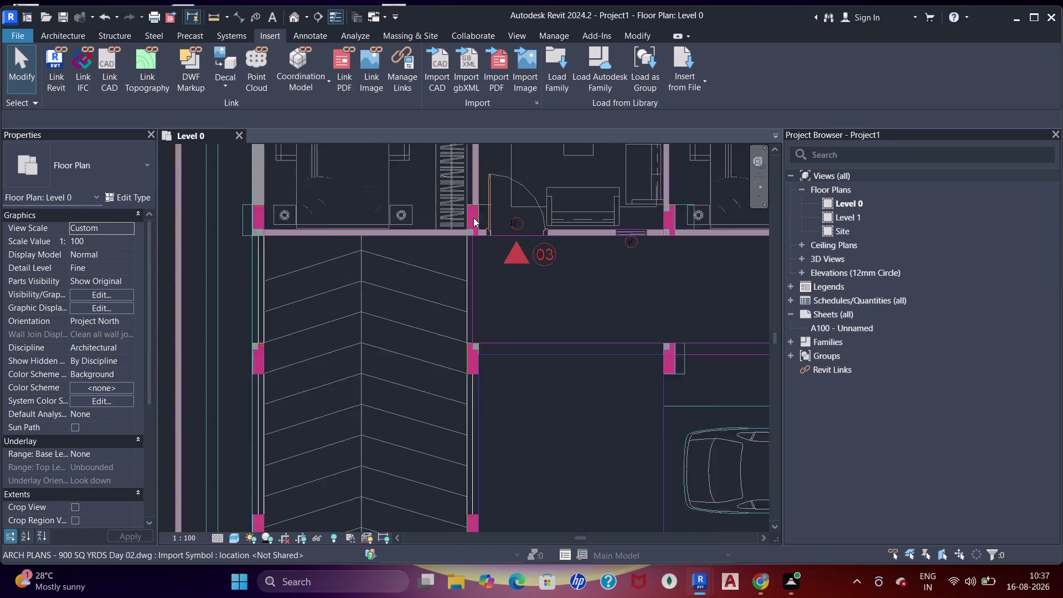
scroll(down, 3)
middle_drag(480, 233, 496, 321)
scroll(down, 3)
scroll(down, 3)
middle_drag(519, 272, 498, 332)
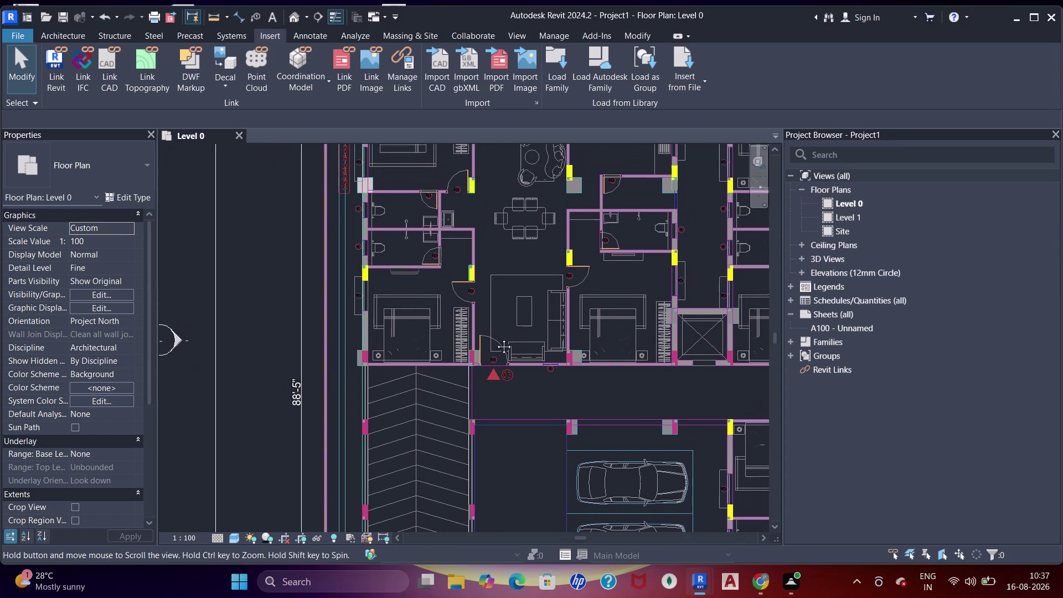
middle_drag(498, 331, 491, 186)
middle_drag(522, 307, 427, 259)
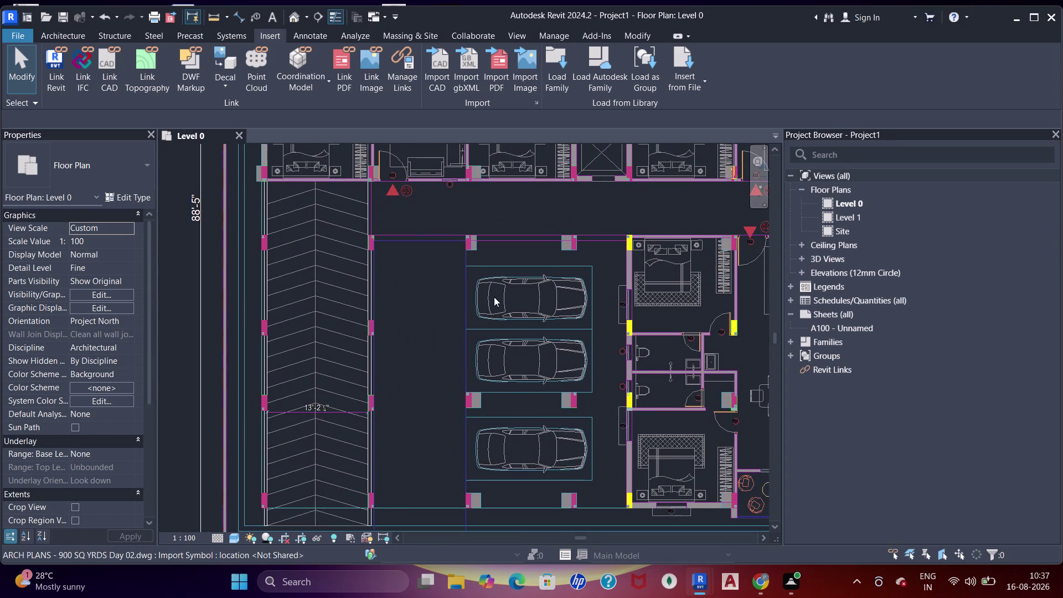
middle_drag(496, 304, 412, 247)
middle_drag(537, 311, 491, 309)
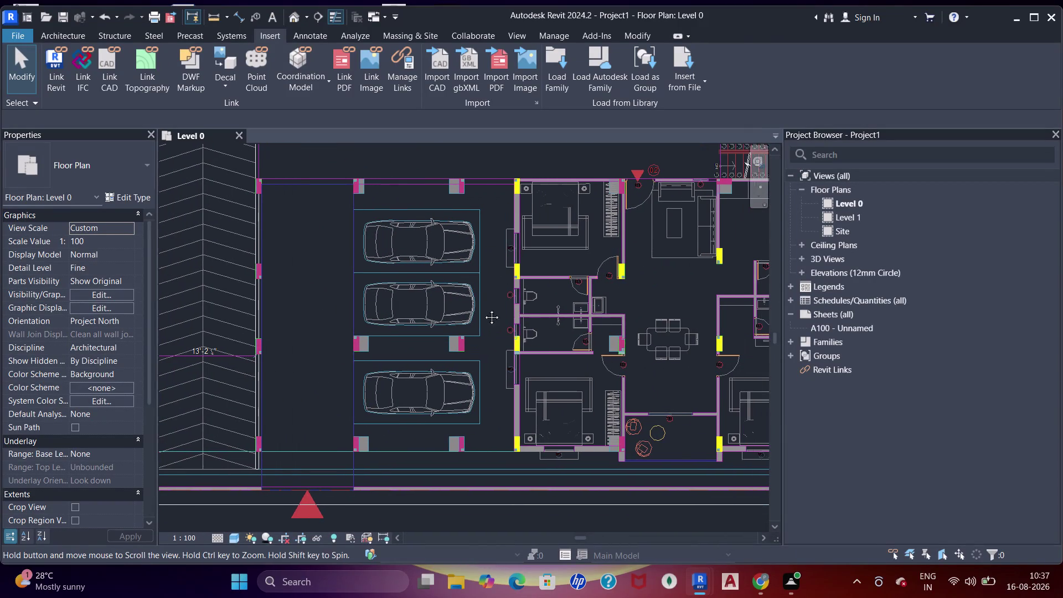
middle_drag(492, 309, 481, 309)
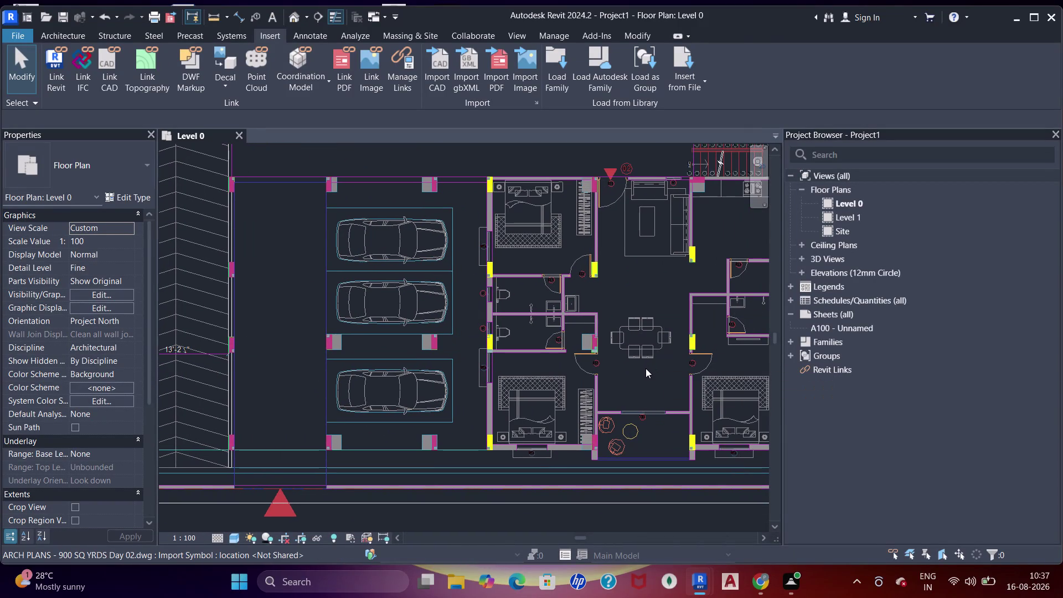
scroll(down, 3)
middle_drag(592, 322, 534, 432)
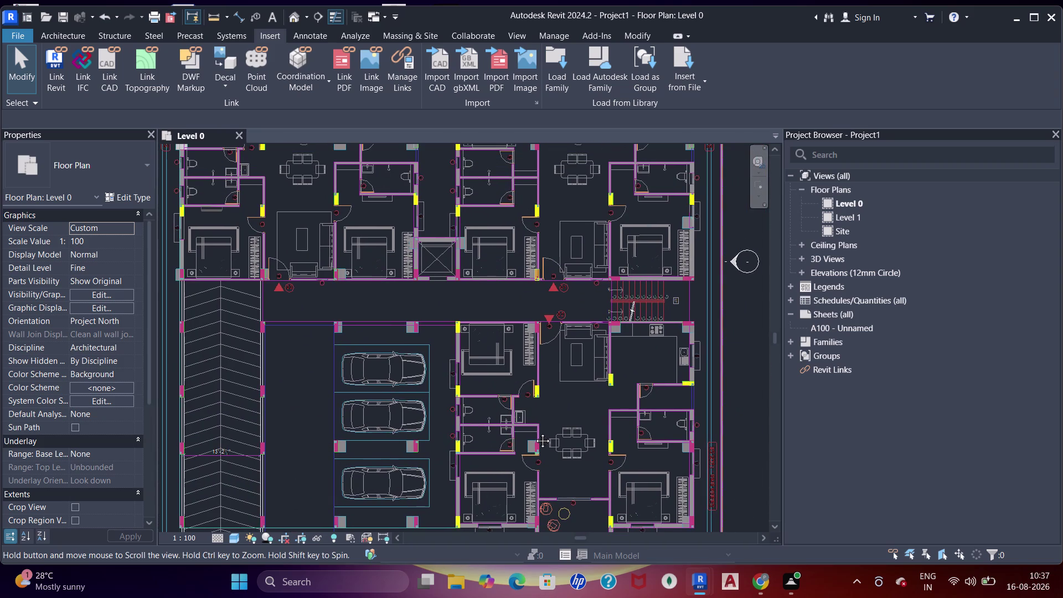
middle_drag(534, 432, 523, 349)
middle_click(523, 350)
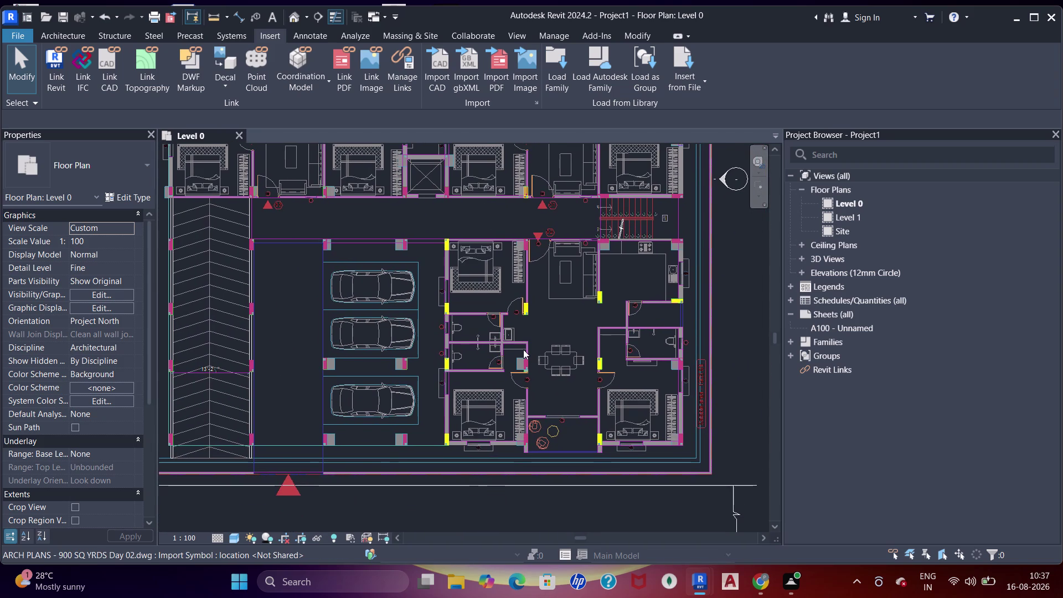
scroll(up, 3)
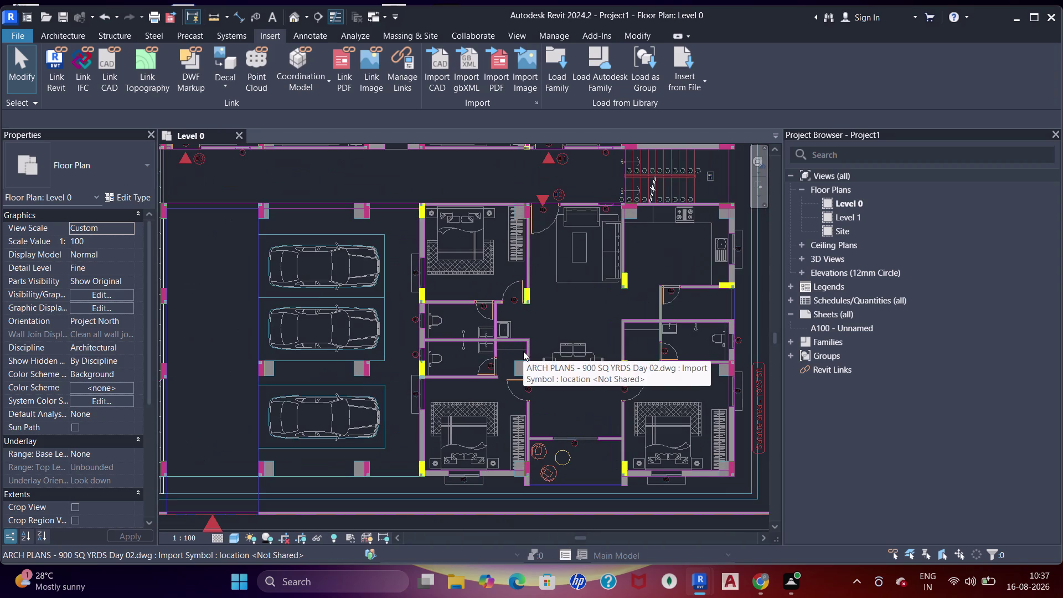
scroll(up, 3)
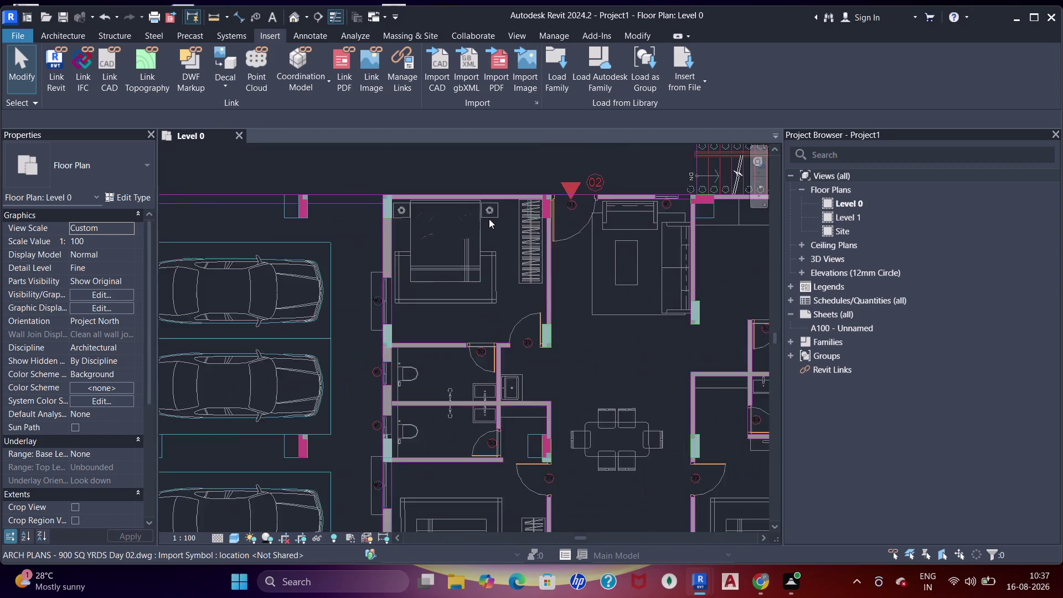
scroll(up, 3)
scroll(down, 3)
middle_drag(521, 268, 510, 254)
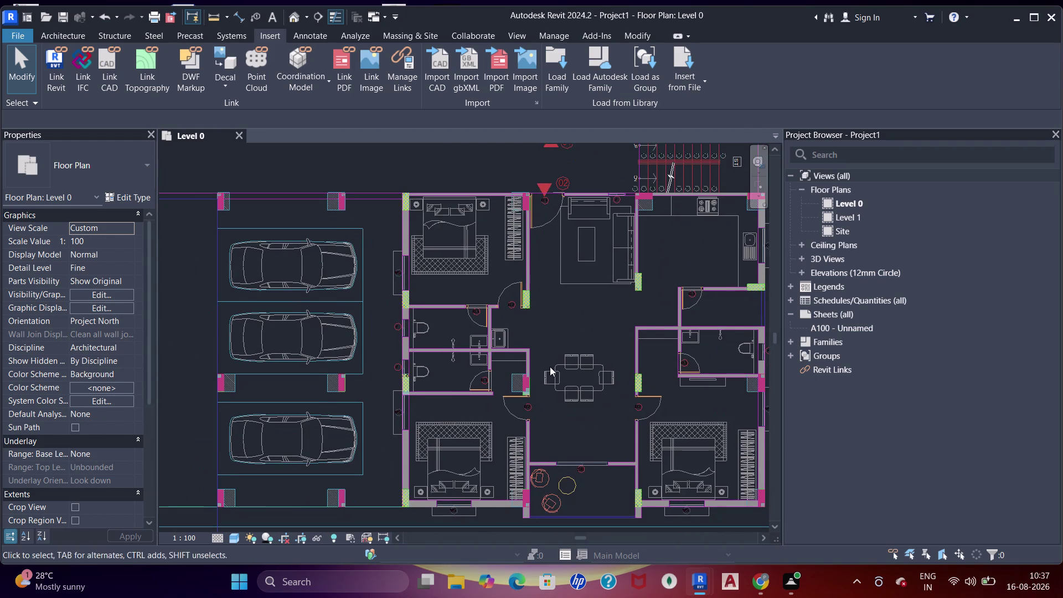
middle_drag(550, 367, 548, 315)
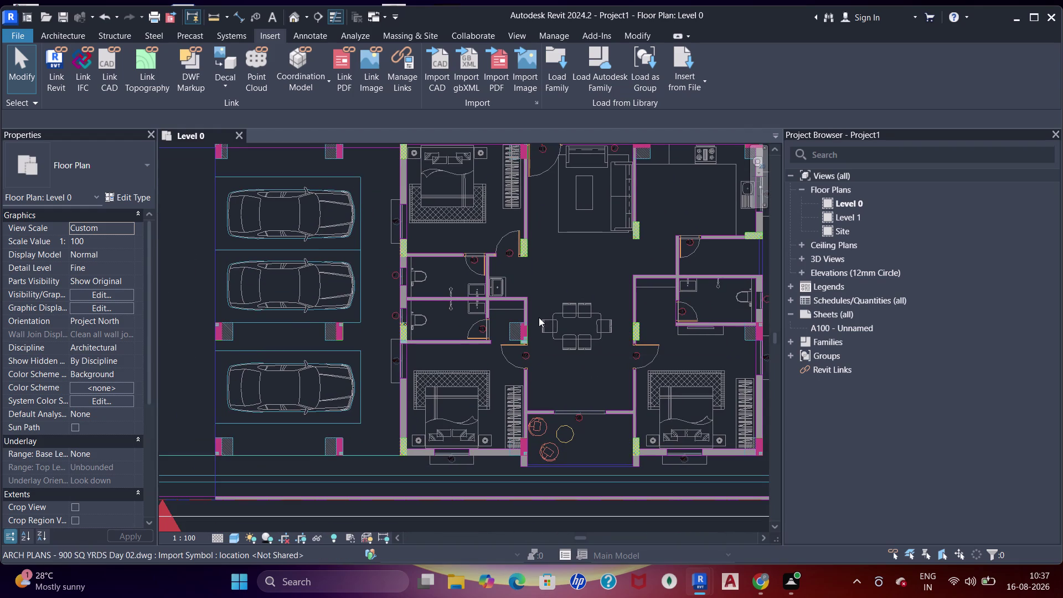
middle_drag(534, 231, 538, 303)
scroll(up, 3)
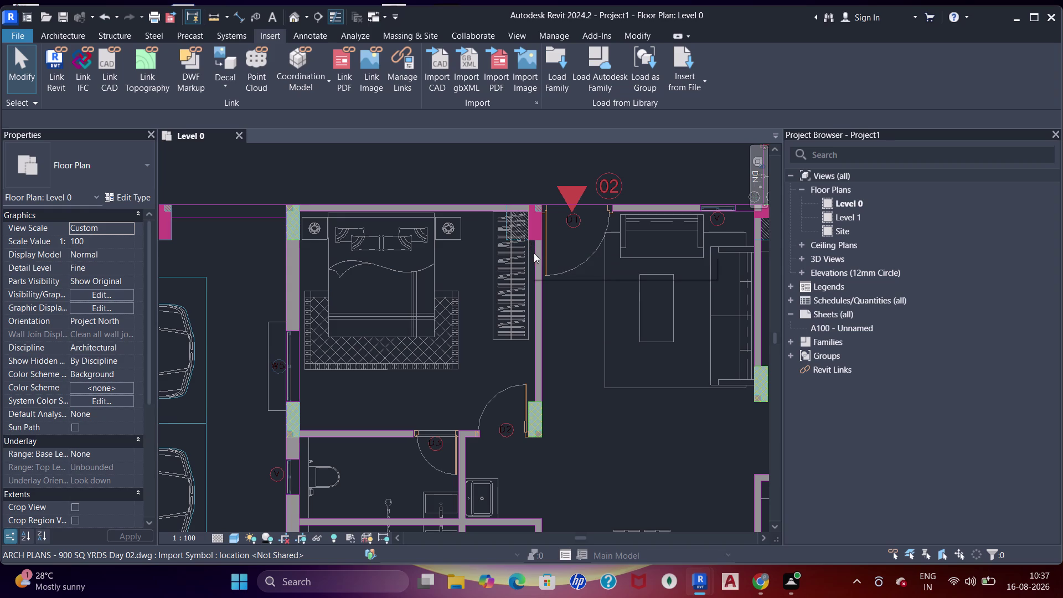
middle_drag(539, 306, 507, 215)
scroll(up, 3)
scroll(down, 3)
middle_drag(506, 368, 402, 270)
scroll(down, 3)
middle_drag(469, 328, 449, 272)
scroll(up, 3)
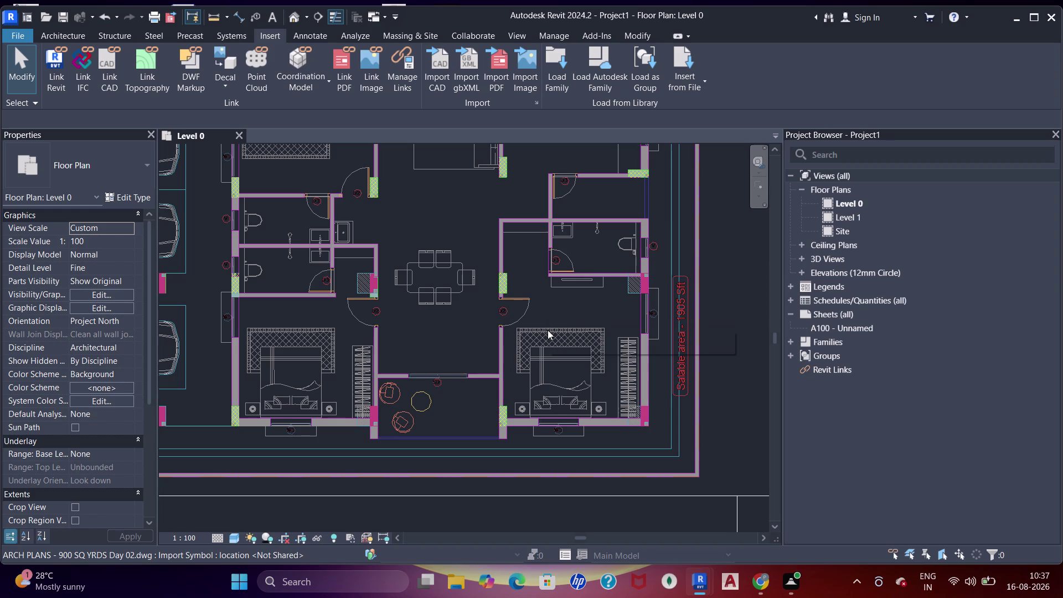
middle_drag(537, 335, 514, 345)
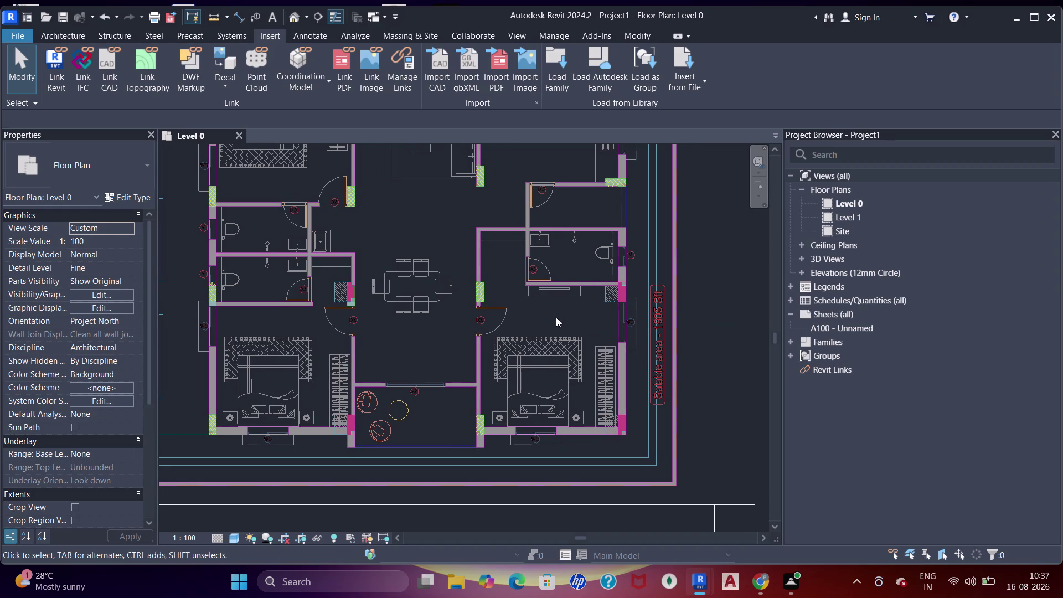
middle_drag(537, 303, 540, 334)
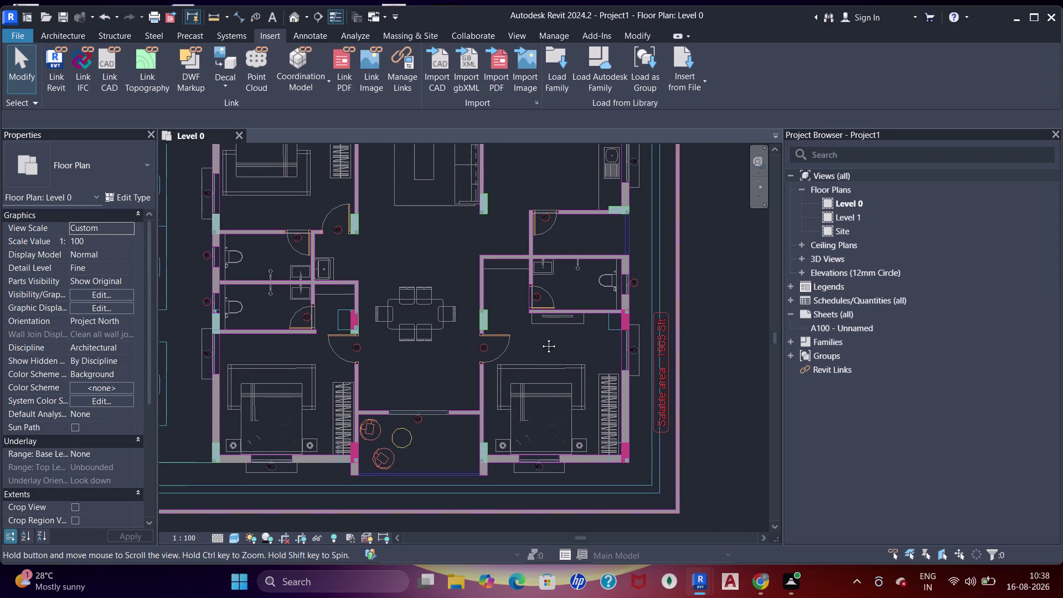
middle_drag(541, 334, 540, 339)
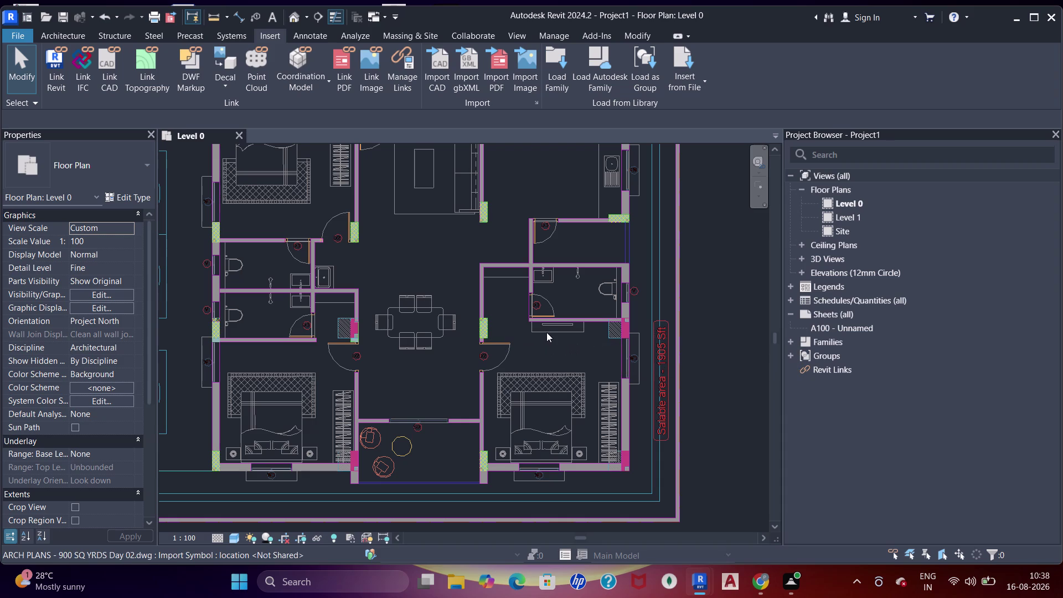
scroll(down, 3)
middle_drag(544, 287, 537, 334)
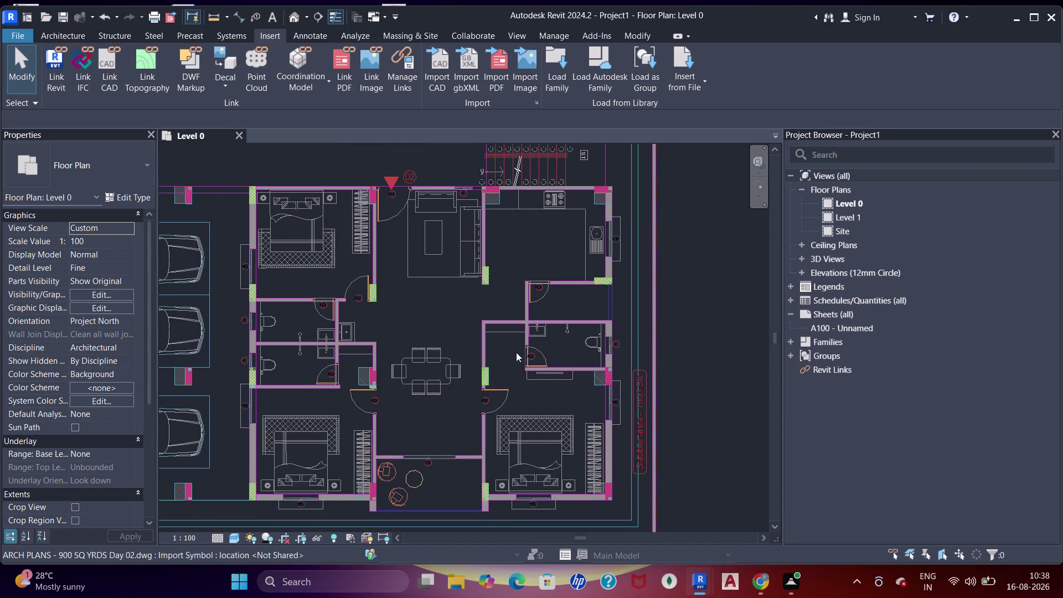
scroll(up, 3)
scroll(down, 3)
middle_drag(572, 297, 538, 385)
scroll(up, 3)
middle_drag(553, 234, 563, 373)
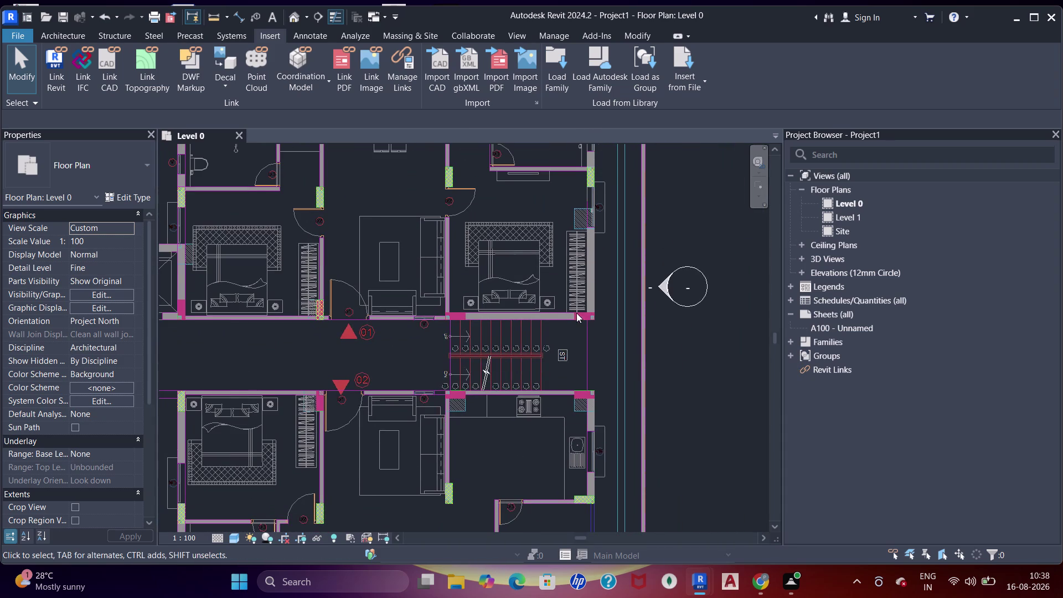
scroll(up, 3)
scroll(down, 3)
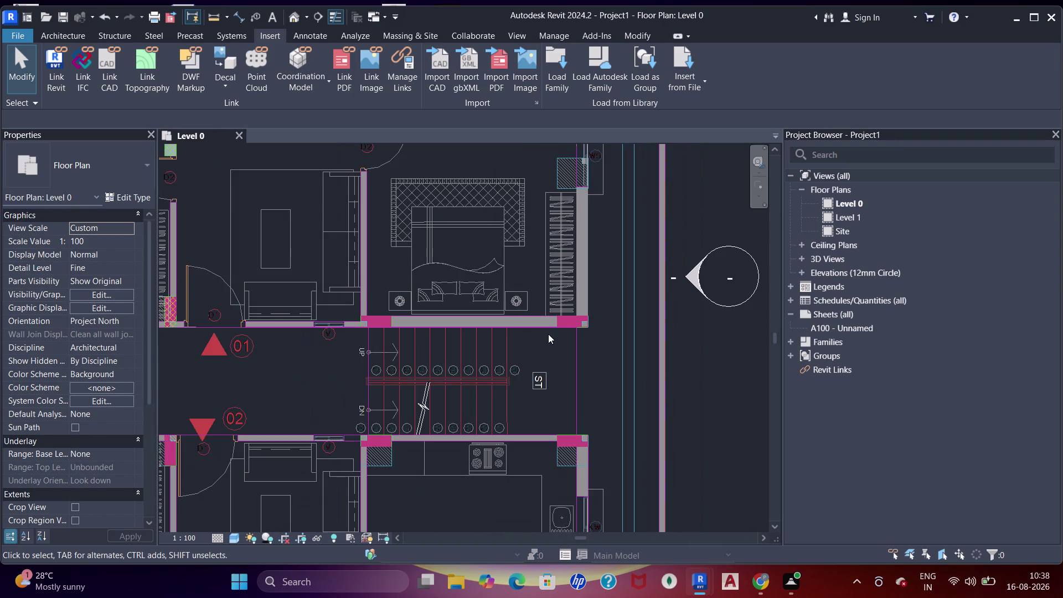
scroll(down, 3)
middle_drag(549, 318, 580, 455)
middle_drag(518, 327, 507, 437)
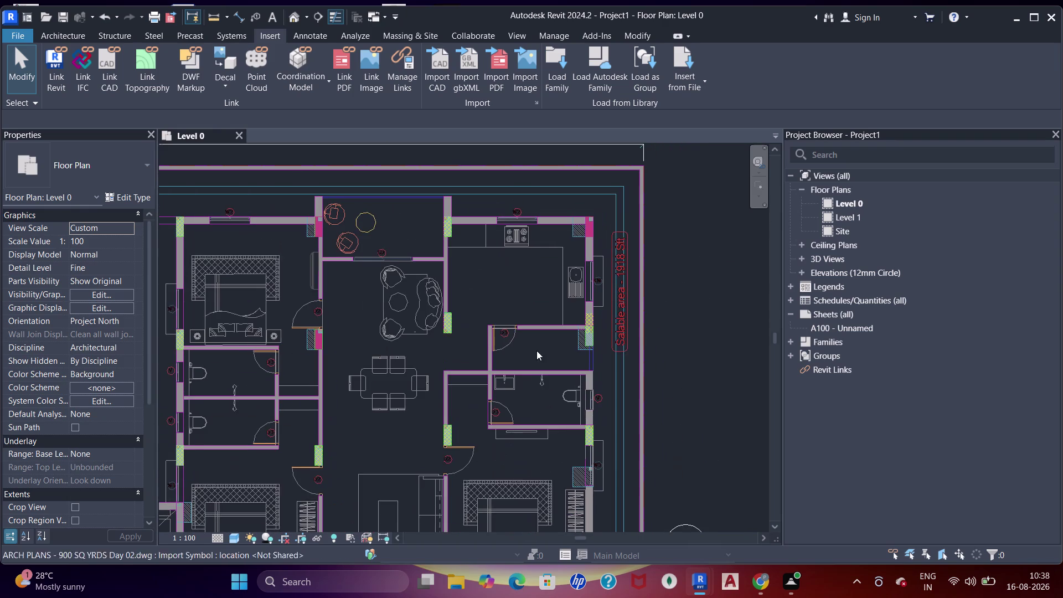
scroll(up, 3)
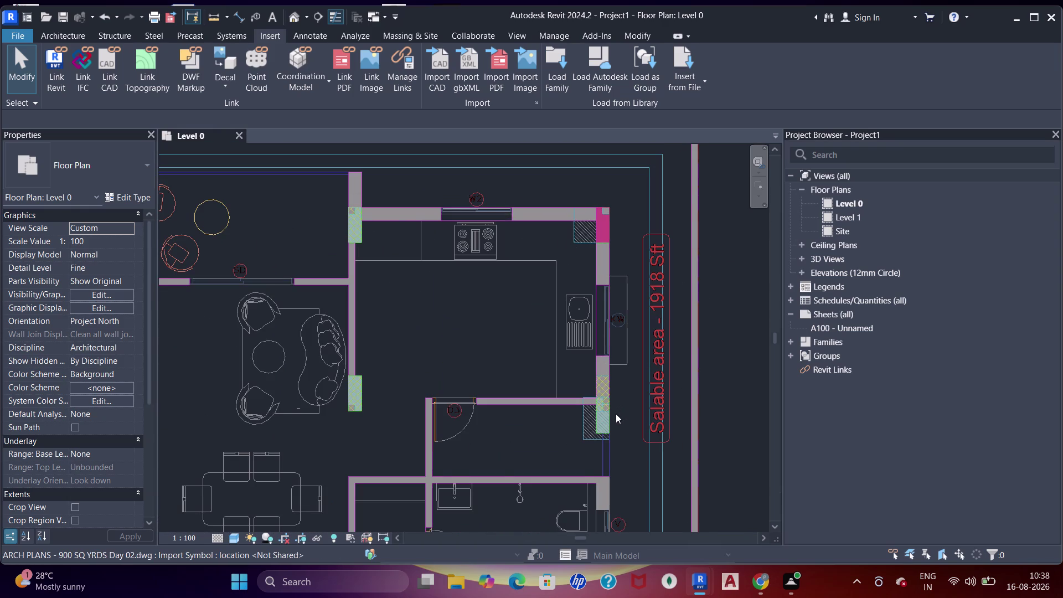
scroll(up, 3)
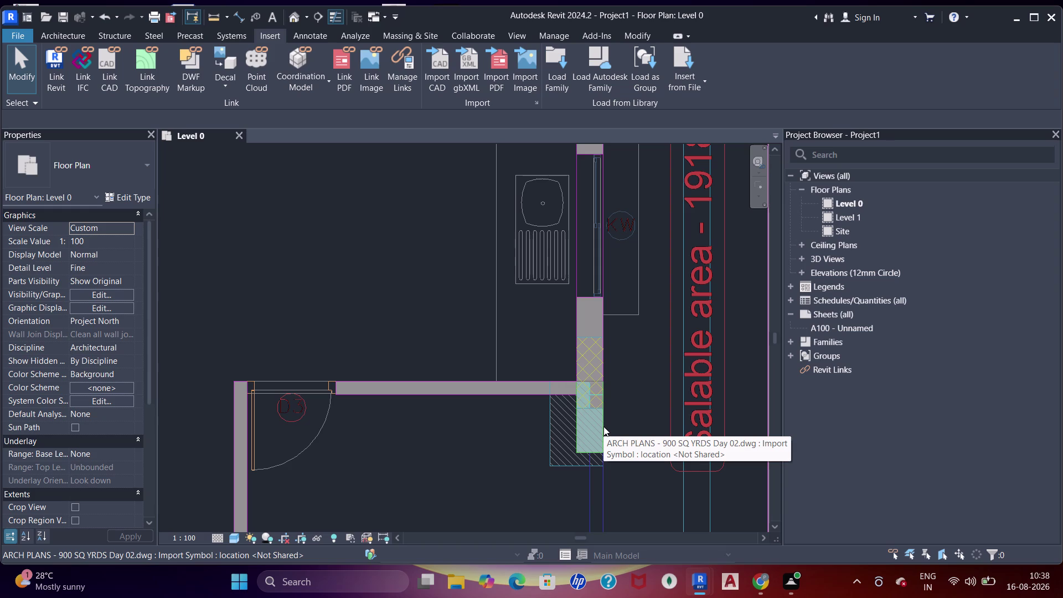
scroll(down, 3)
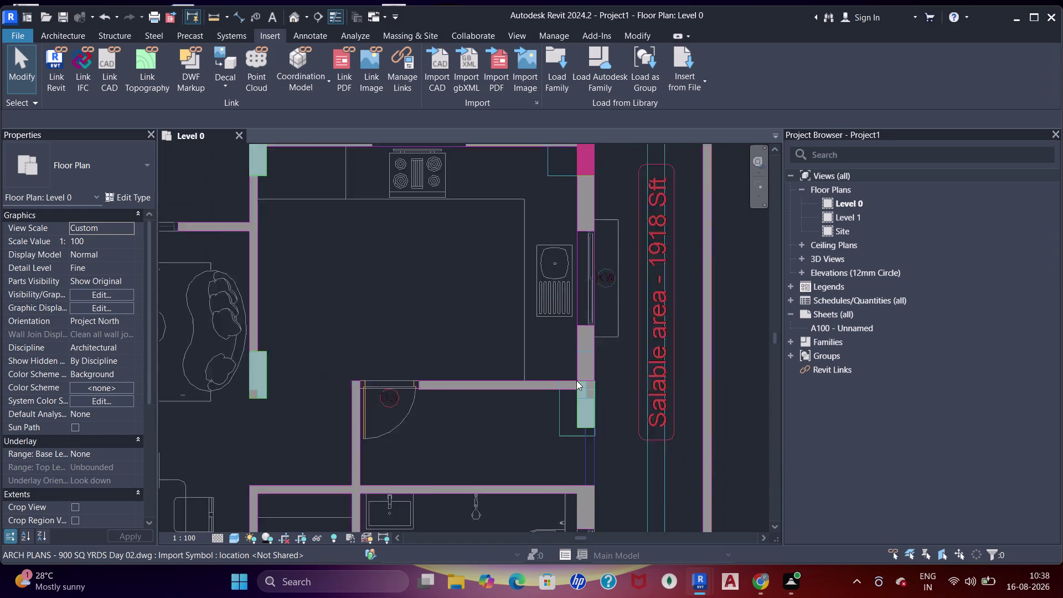
scroll(down, 3)
scroll(down, 3)
middle_drag(413, 382, 458, 330)
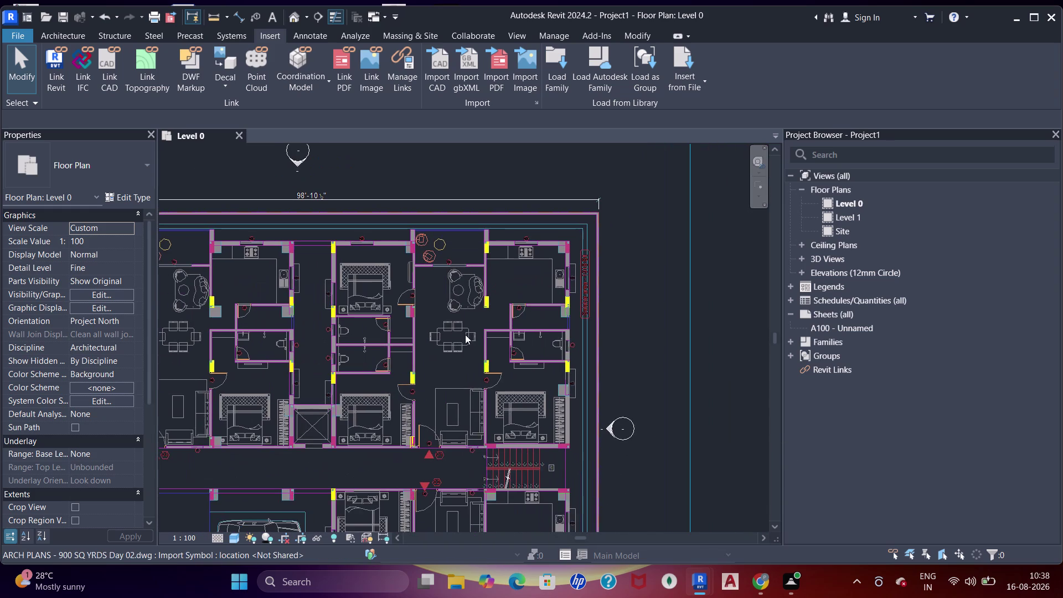
scroll(down, 3)
middle_drag(471, 331, 484, 218)
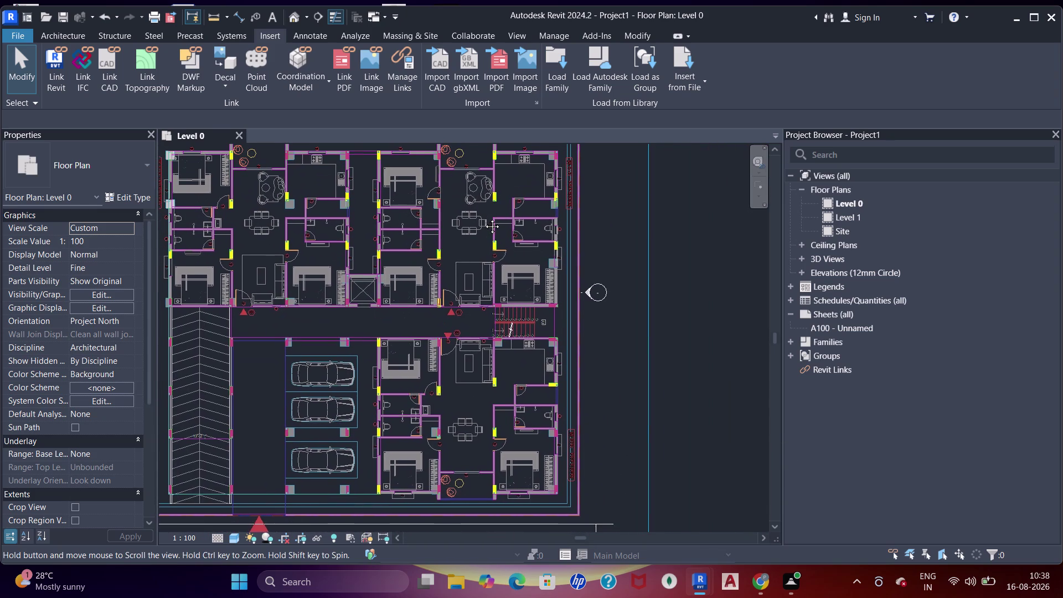
middle_drag(484, 218, 499, 228)
scroll(up, 3)
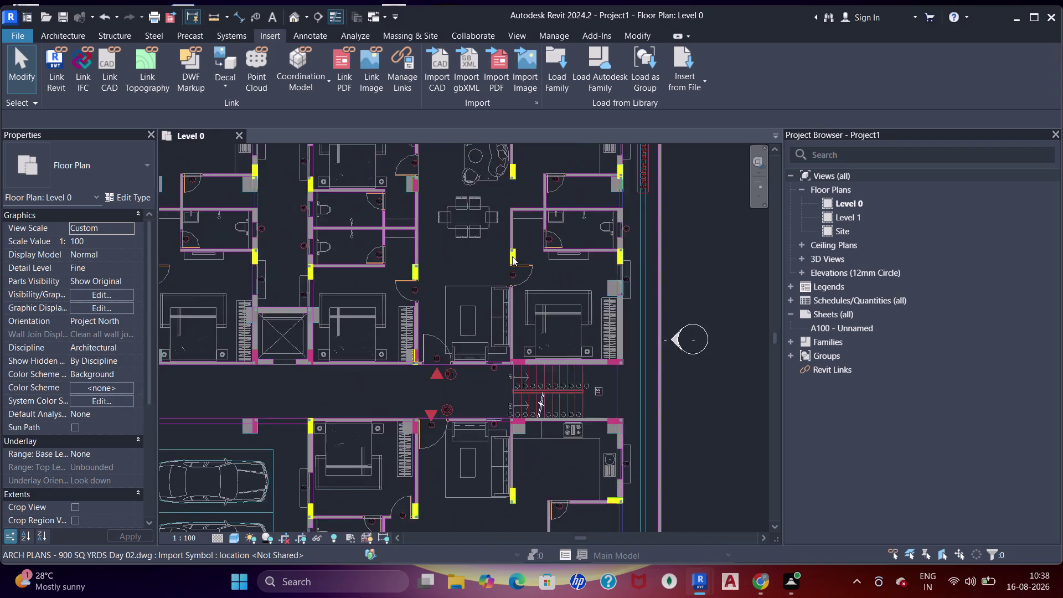
scroll(up, 3)
middle_drag(524, 254, 521, 247)
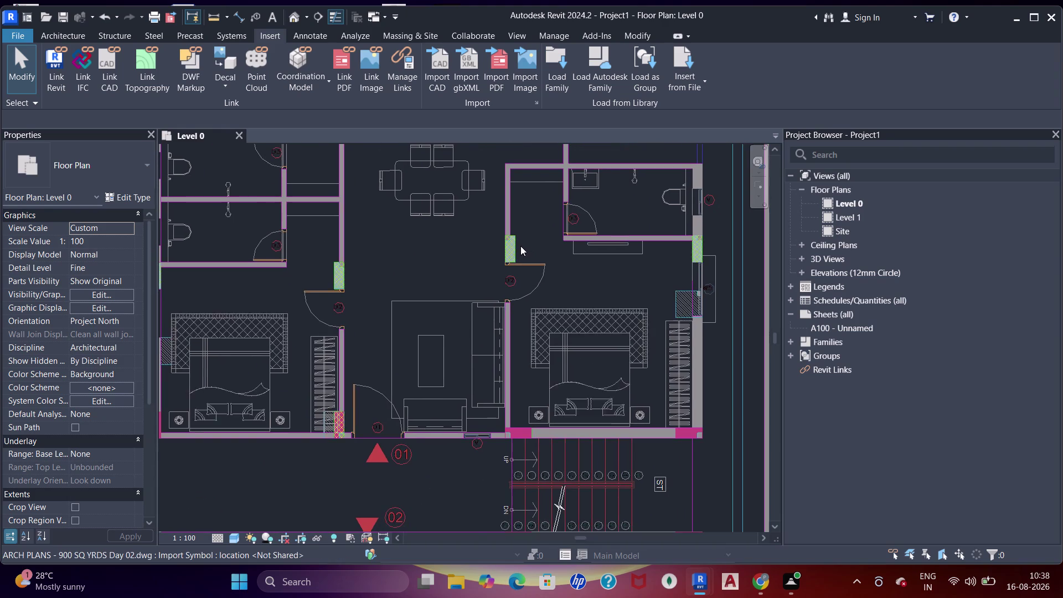
scroll(down, 3)
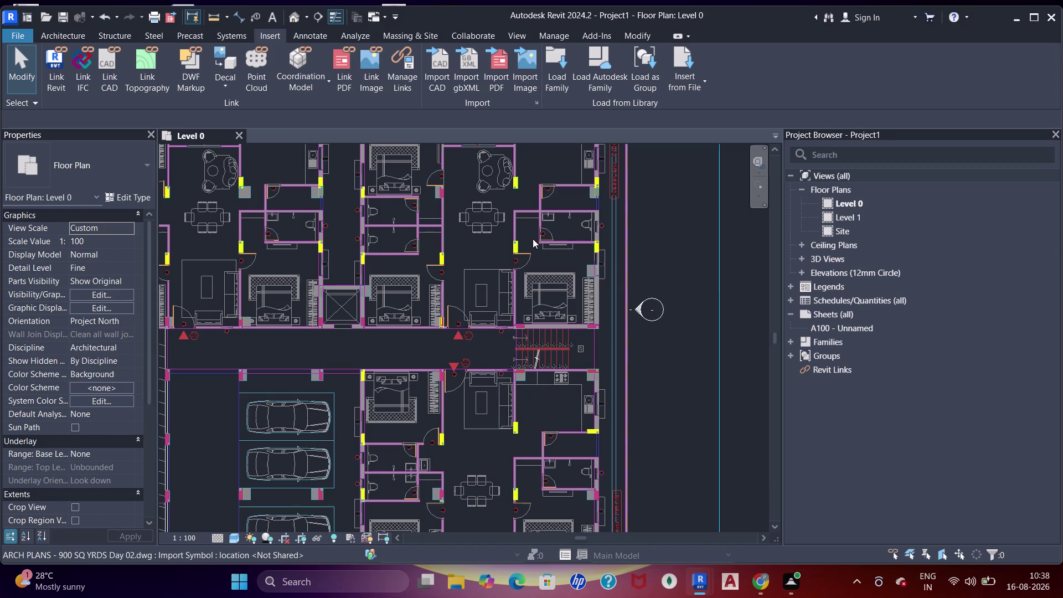
scroll(up, 3)
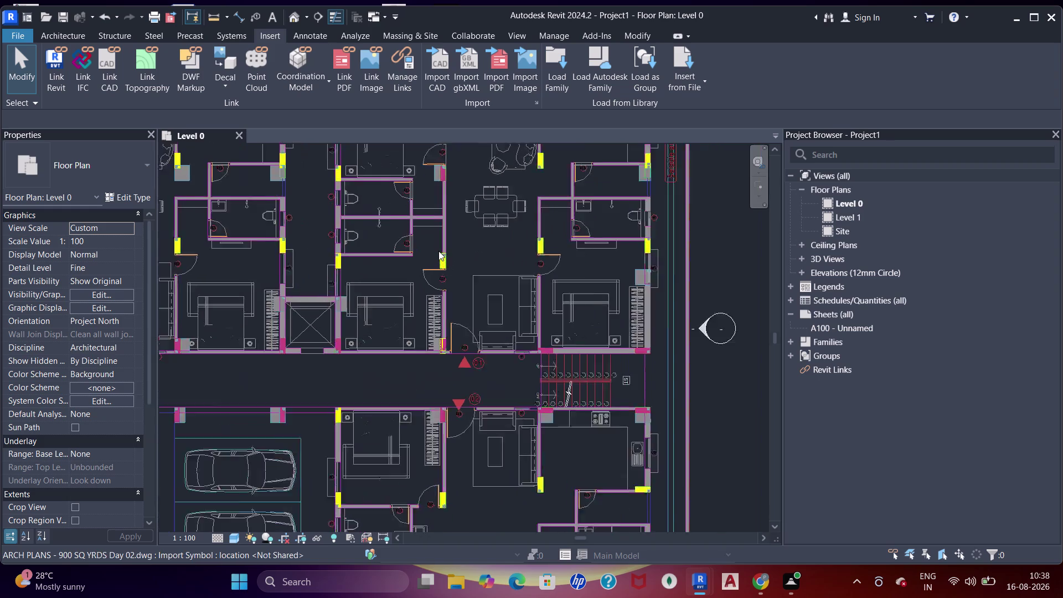
scroll(up, 3)
scroll(up, 3)
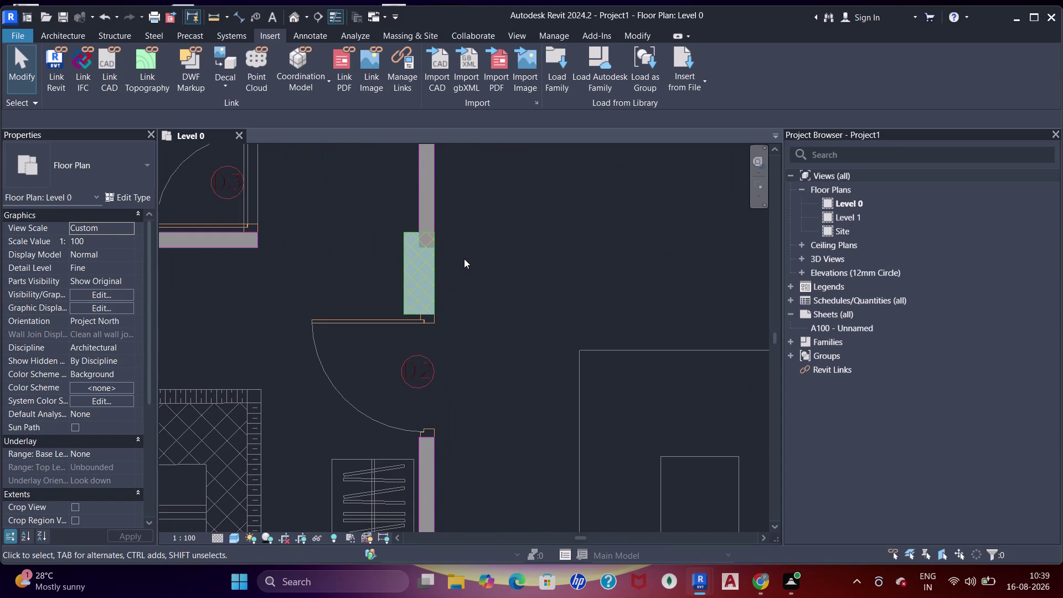
scroll(down, 3)
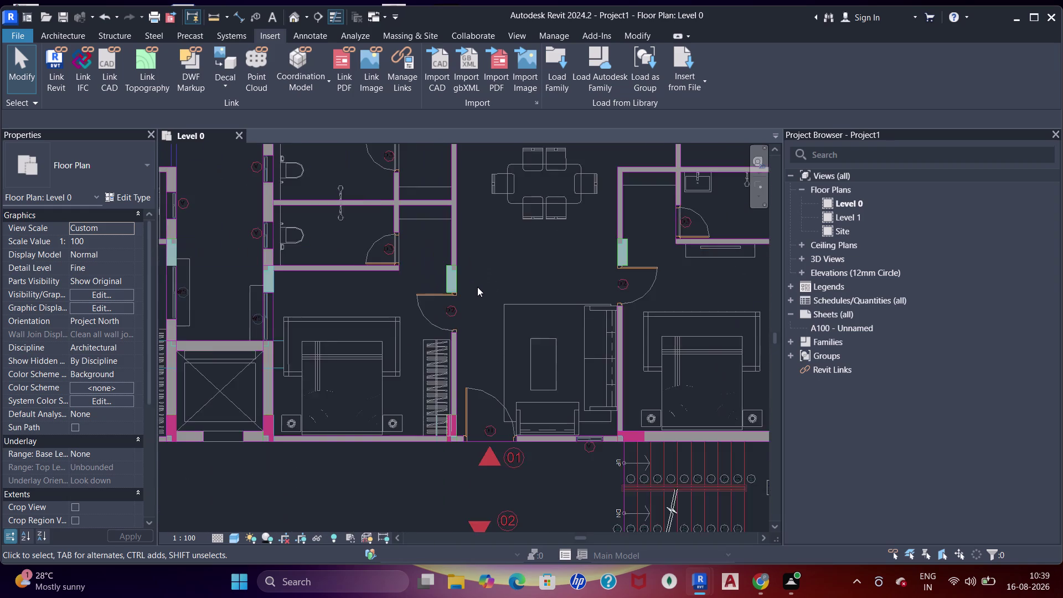
scroll(down, 3)
middle_click(498, 279)
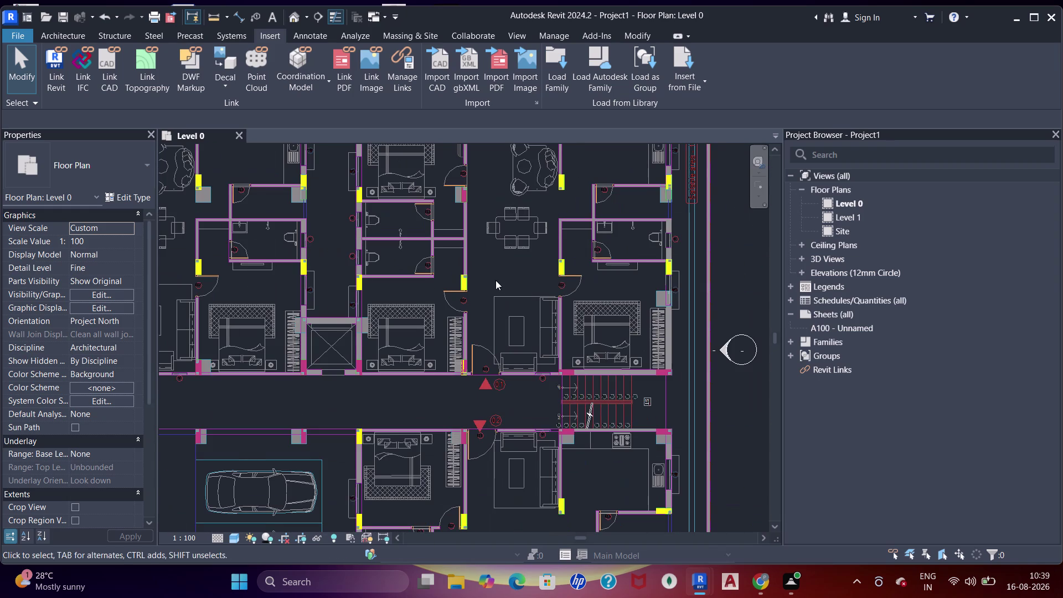
middle_drag(588, 266, 539, 335)
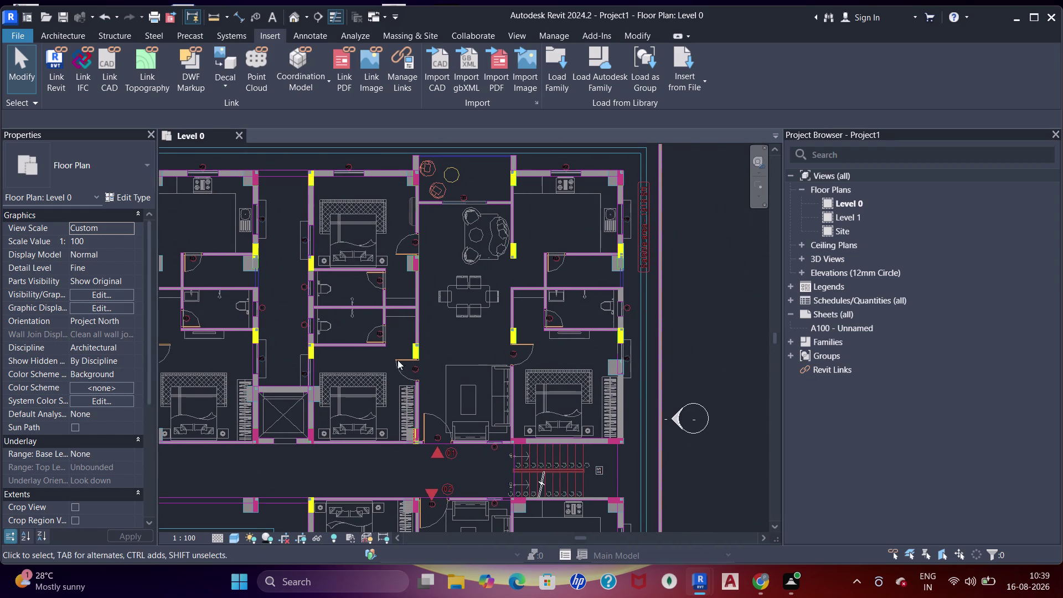
scroll(up, 3)
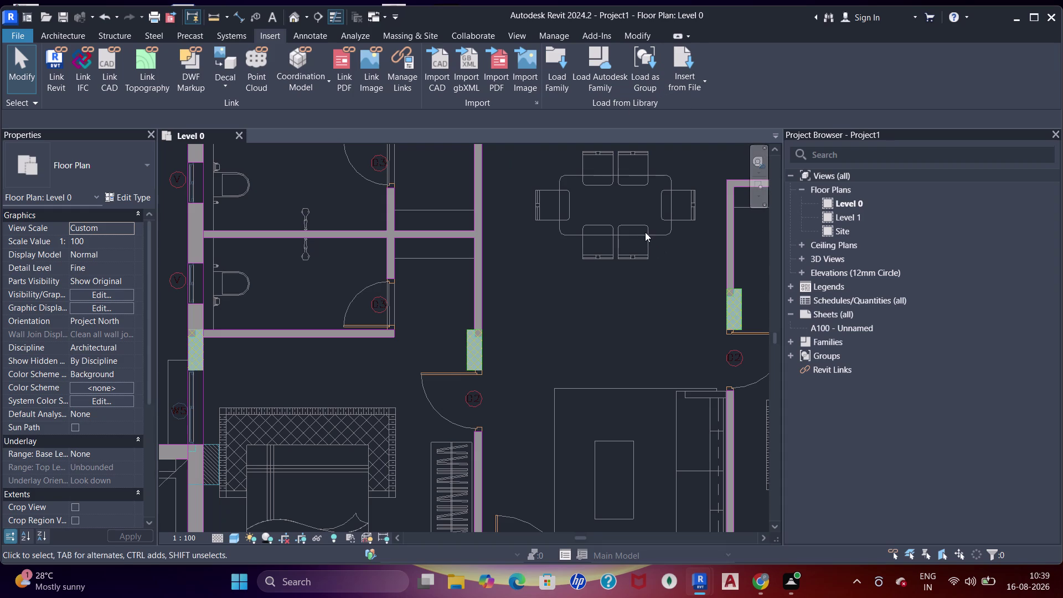
scroll(down, 3)
middle_drag(669, 202, 621, 297)
middle_drag(644, 217, 600, 274)
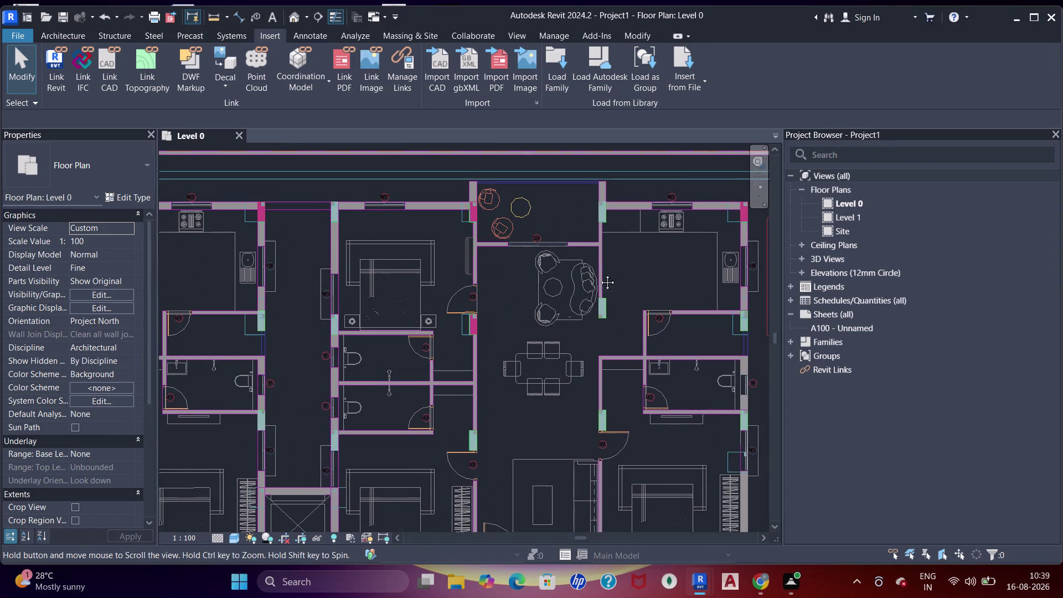
middle_drag(601, 274, 599, 274)
middle_drag(569, 306, 540, 303)
middle_click(540, 303)
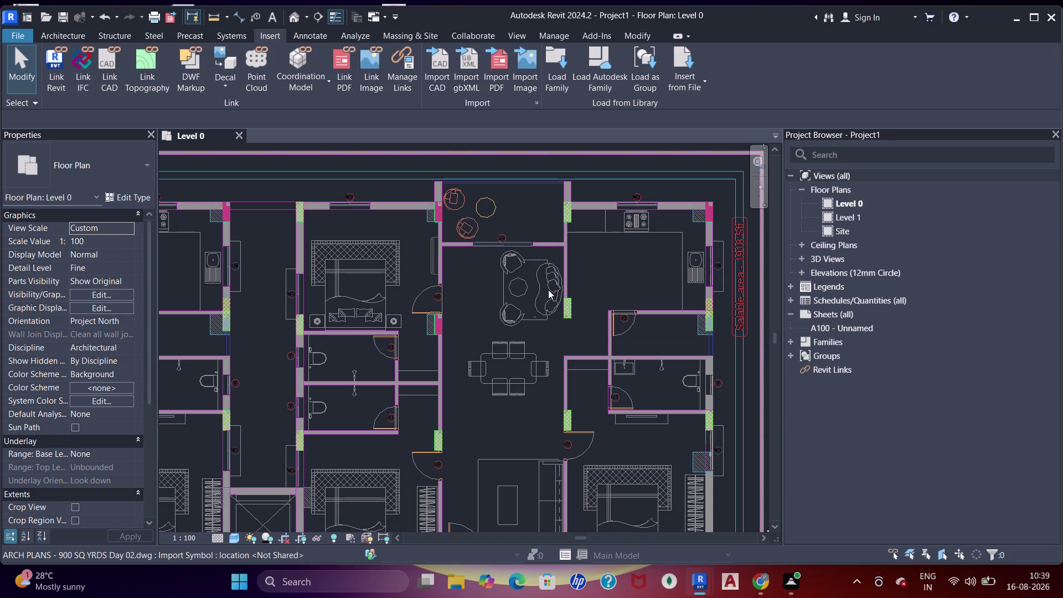
scroll(down, 3)
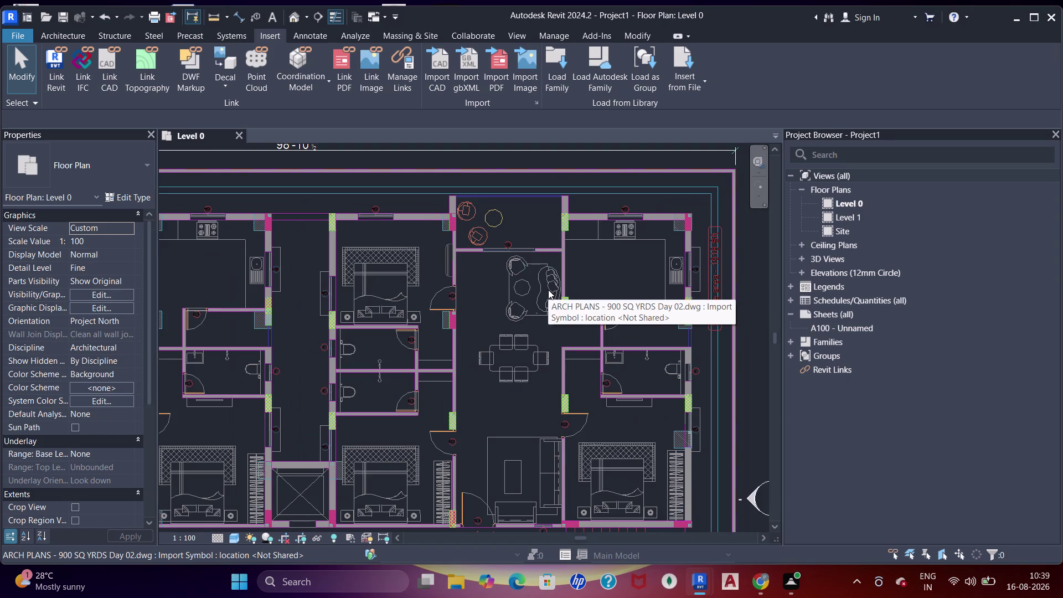
middle_drag(553, 295, 554, 297)
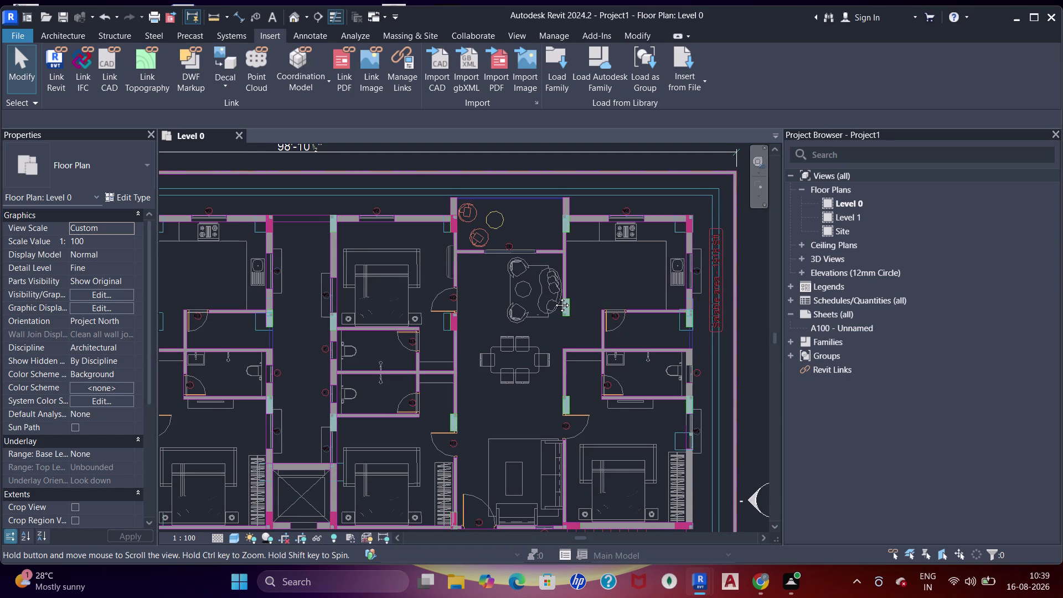
middle_drag(554, 297, 580, 265)
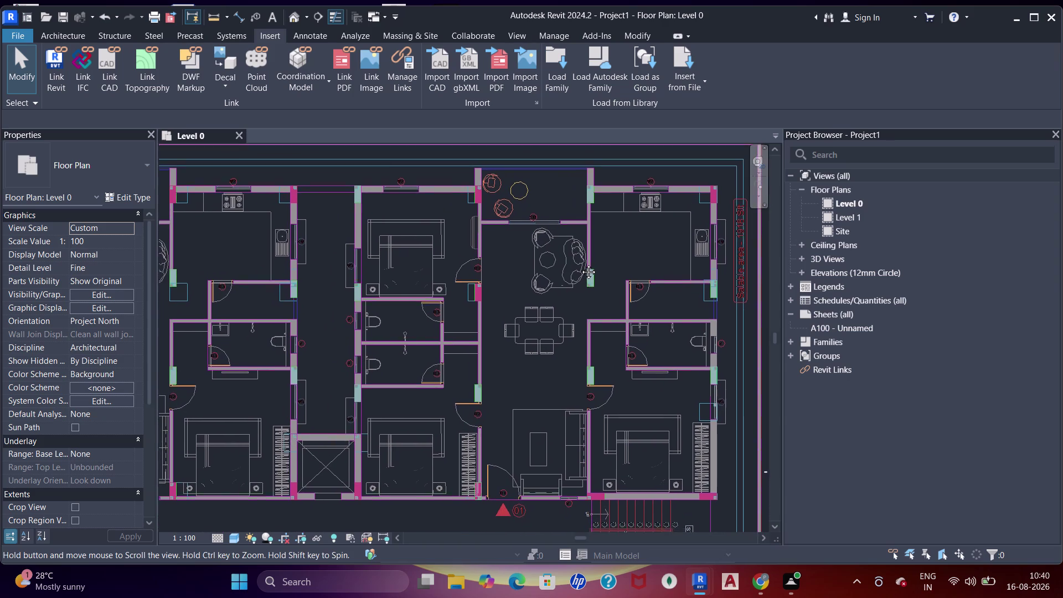
middle_drag(579, 264, 586, 255)
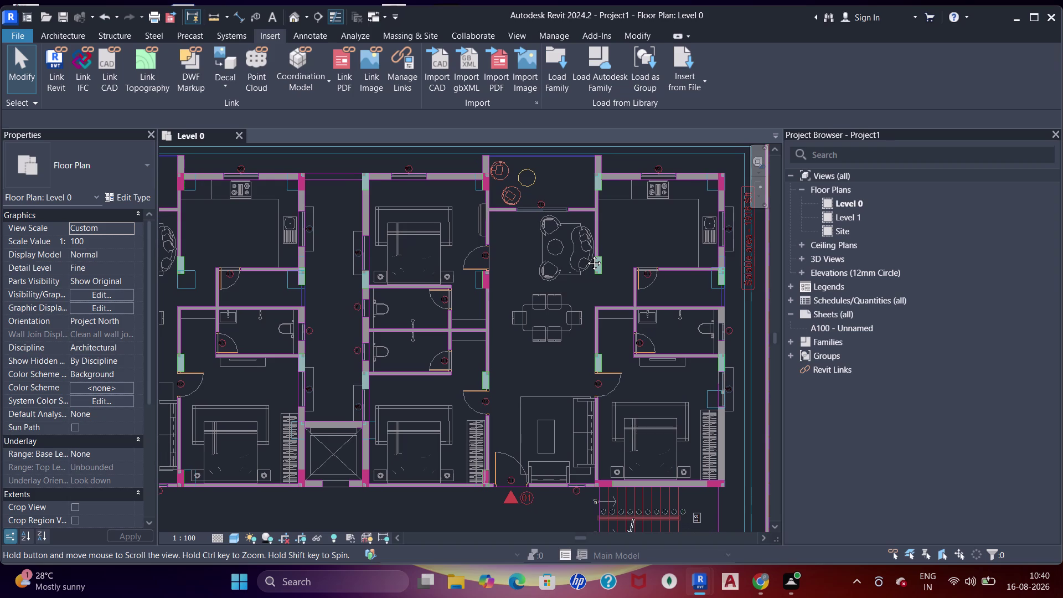
middle_drag(586, 255, 591, 231)
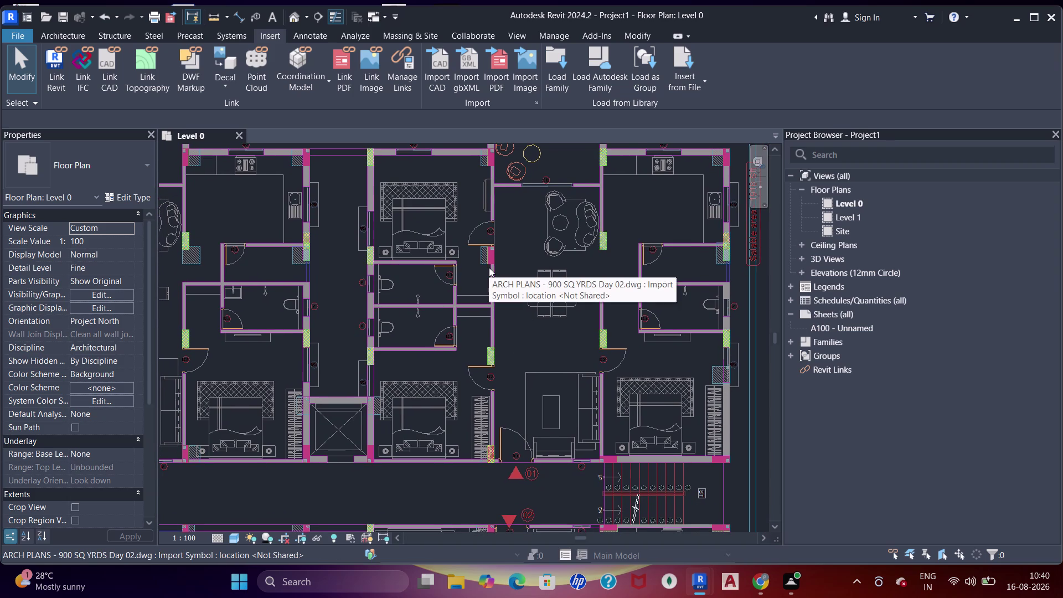
middle_drag(489, 267, 561, 343)
middle_drag(446, 365, 469, 327)
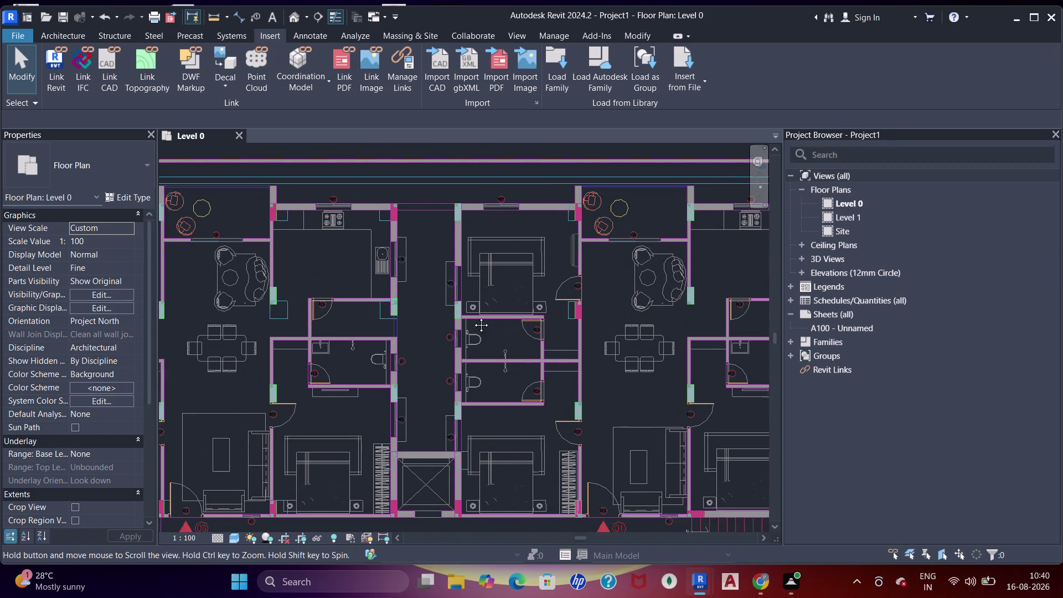
middle_drag(469, 328, 493, 272)
scroll(up, 3)
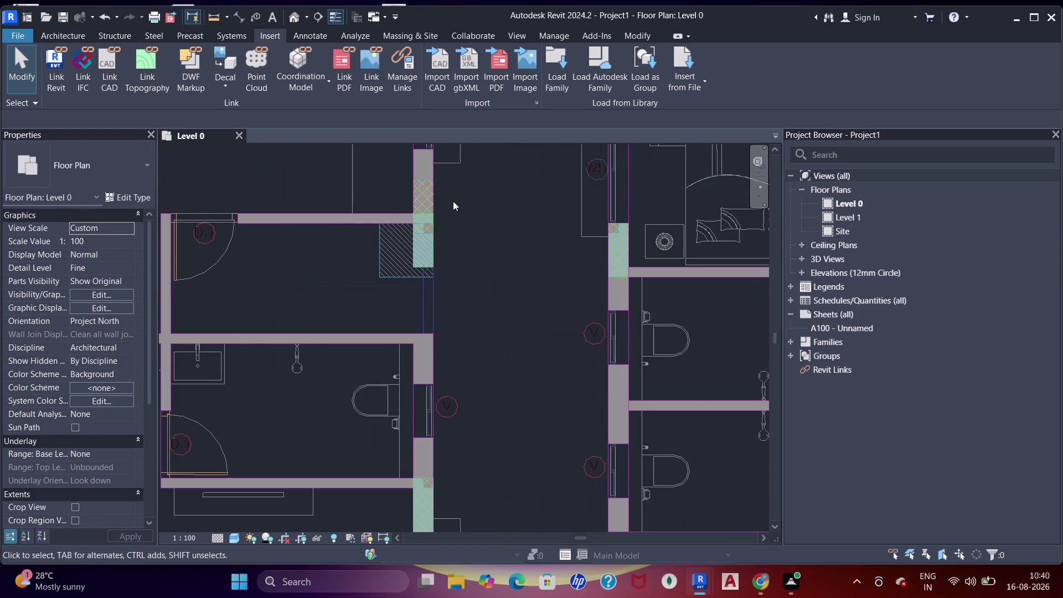
scroll(up, 3)
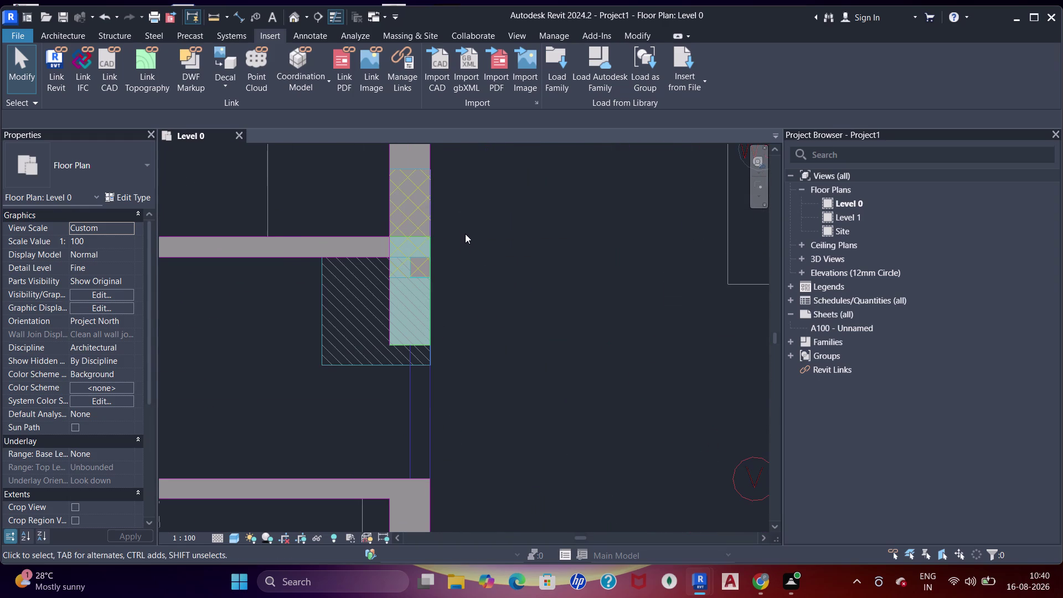
scroll(up, 3)
middle_drag(467, 242, 471, 262)
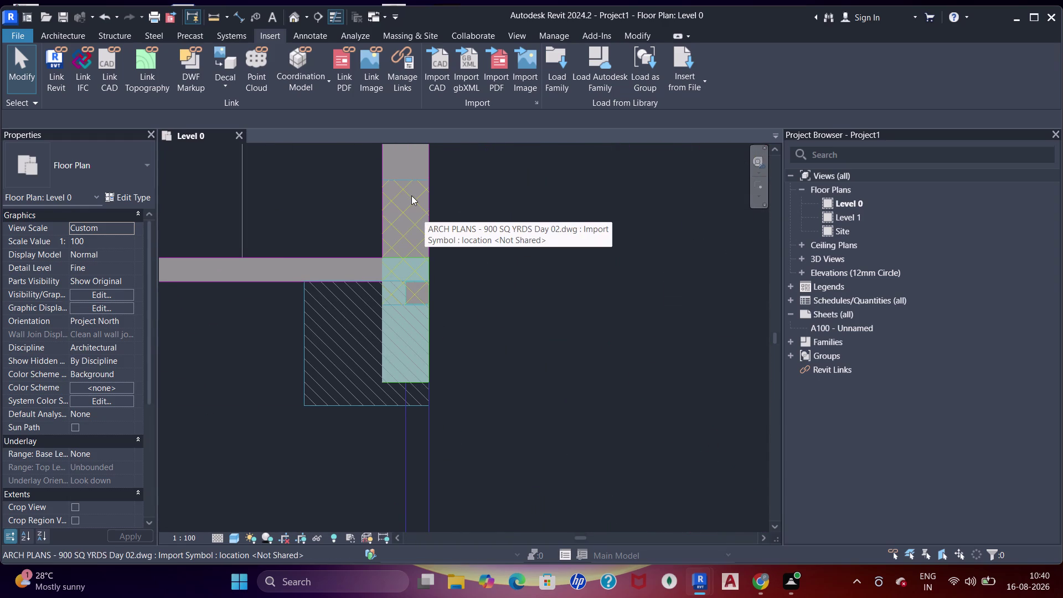
scroll(down, 3)
scroll(down, 3)
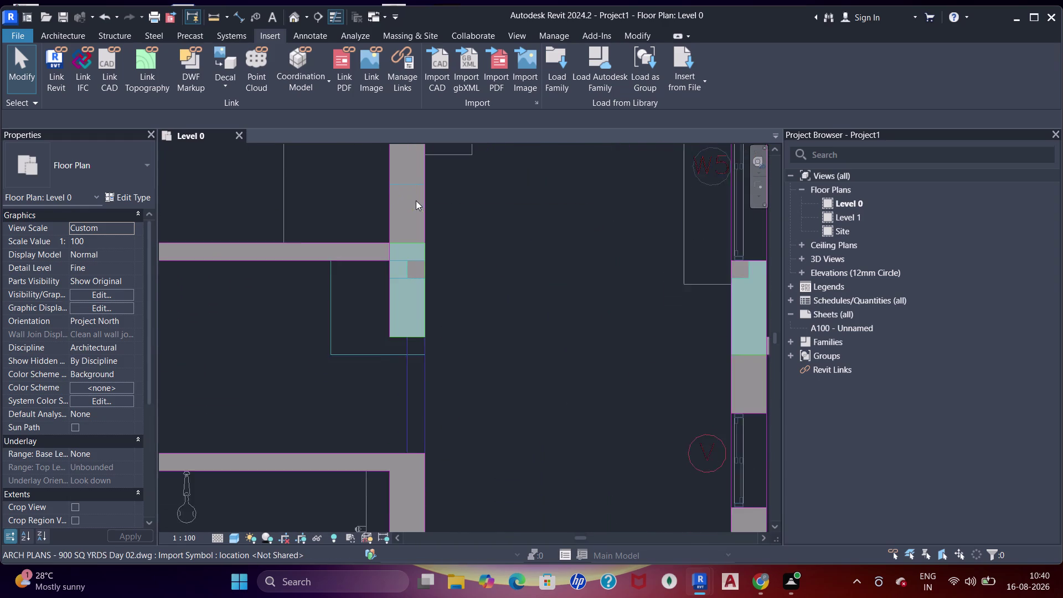
scroll(down, 3)
middle_drag(490, 404, 531, 152)
middle_drag(474, 371, 482, 344)
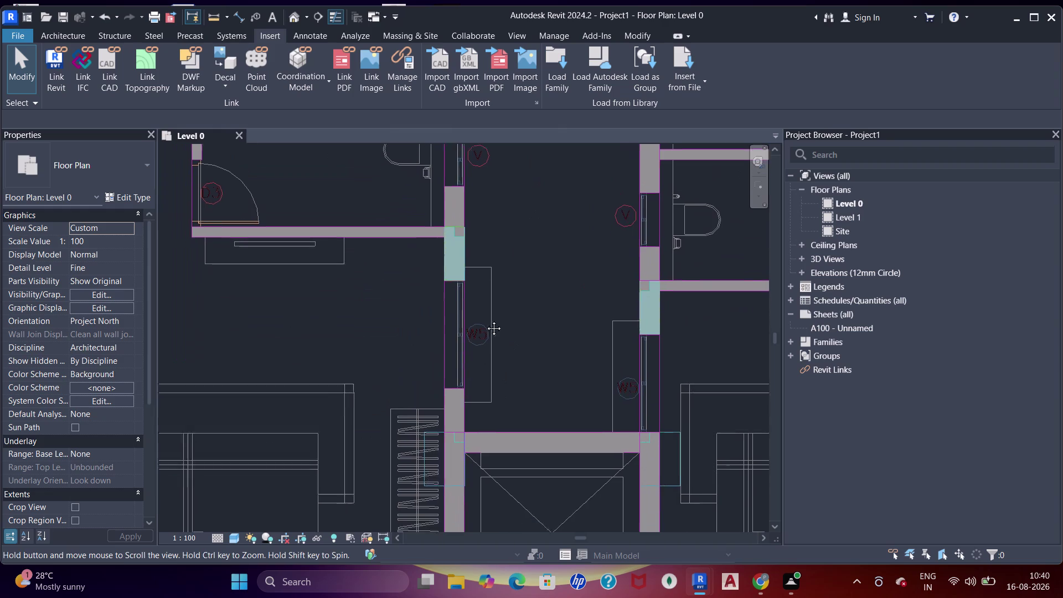
middle_drag(482, 344, 481, 377)
scroll(up, 3)
scroll(down, 3)
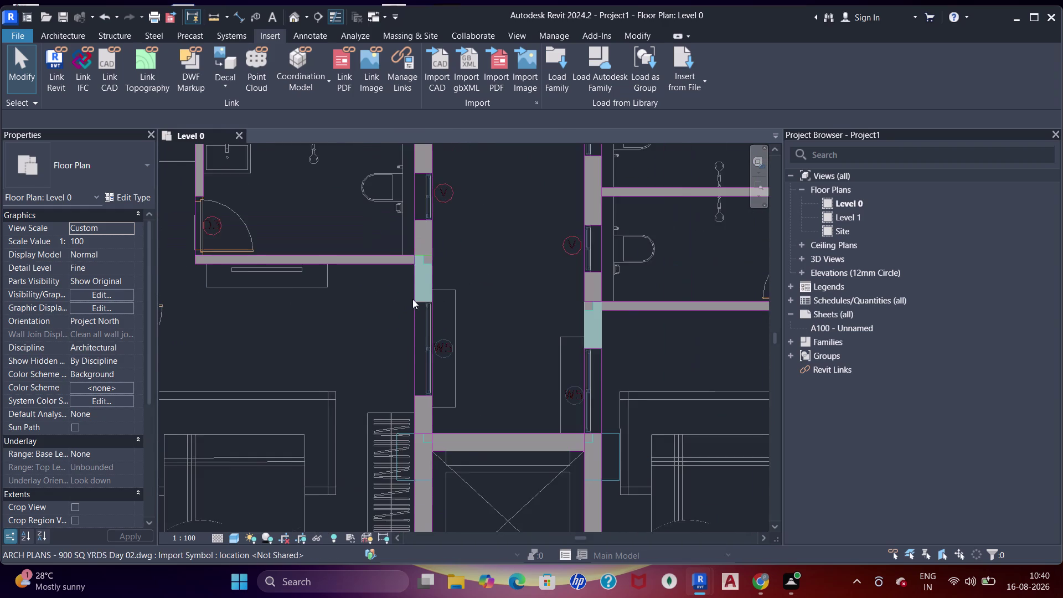
middle_drag(365, 305, 534, 293)
middle_drag(570, 214, 537, 421)
scroll(up, 3)
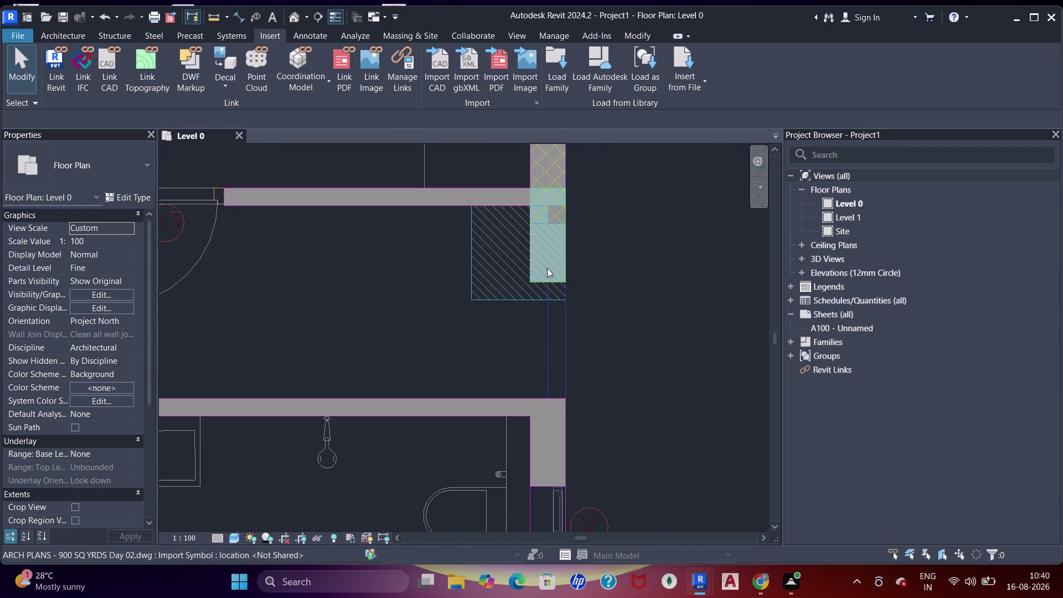
scroll(down, 3)
middle_drag(495, 295, 577, 174)
middle_drag(414, 213, 419, 286)
scroll(up, 3)
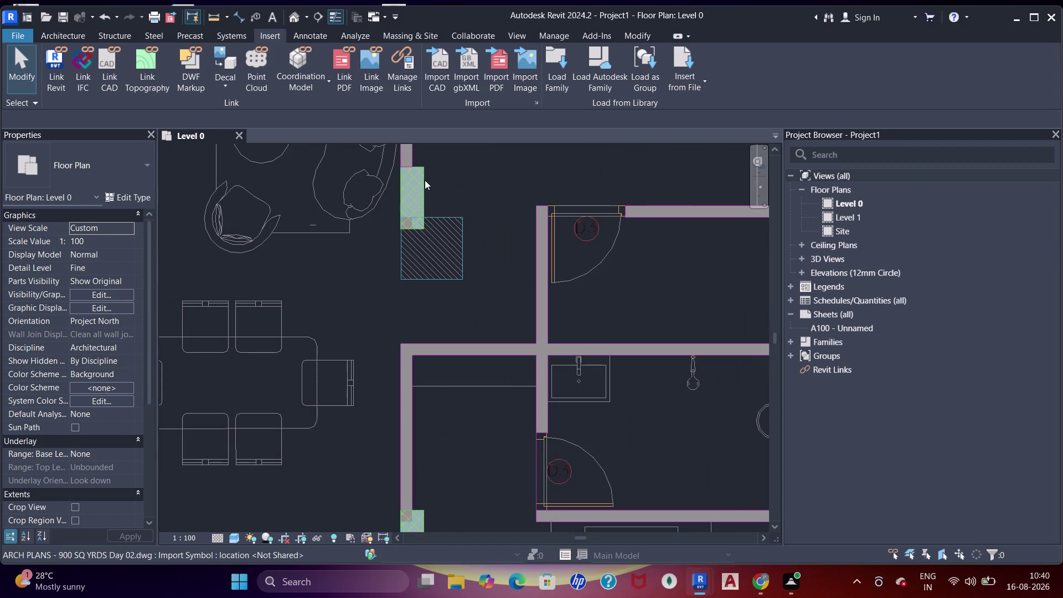